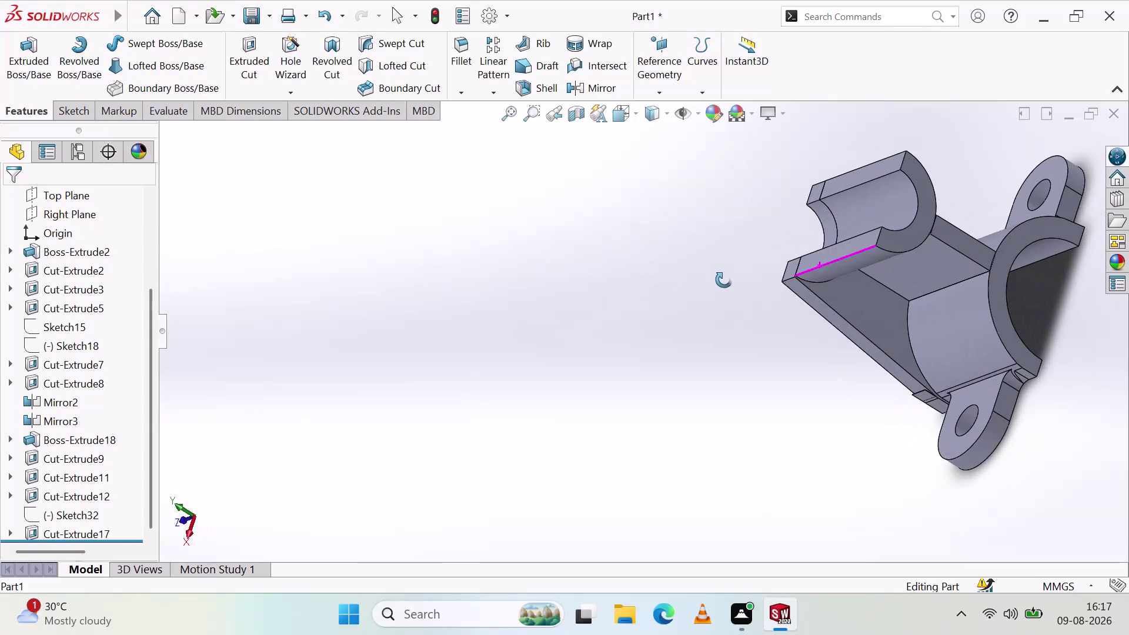
Switch to the Right view, then orbit the part to inspect its sides and saddle.
middle_click(725, 278)
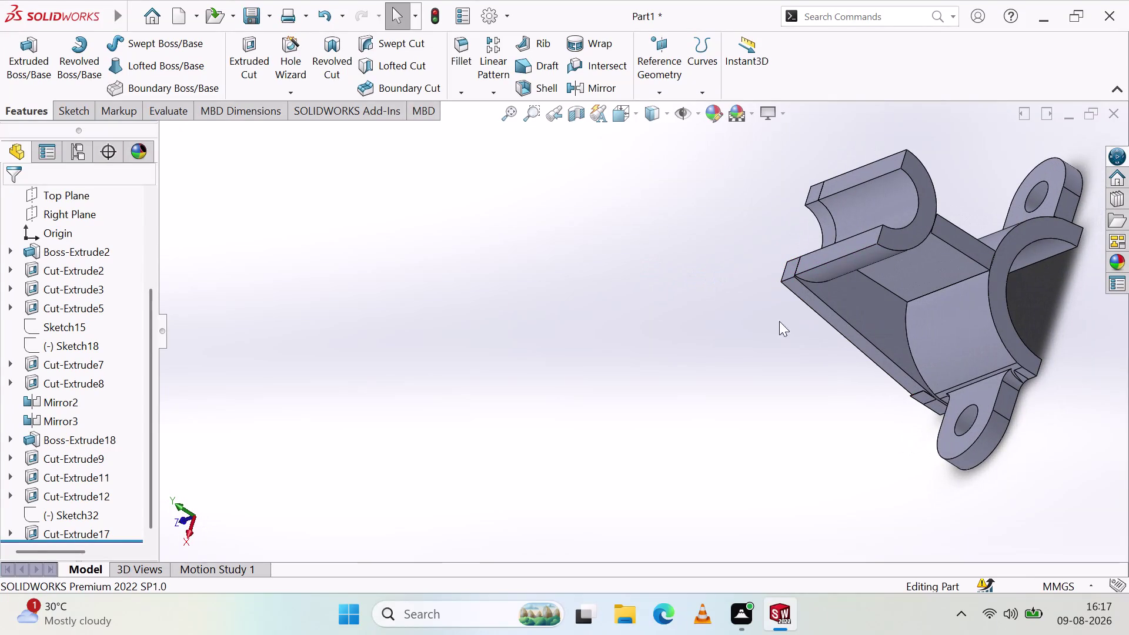
click(181, 521)
click(216, 516)
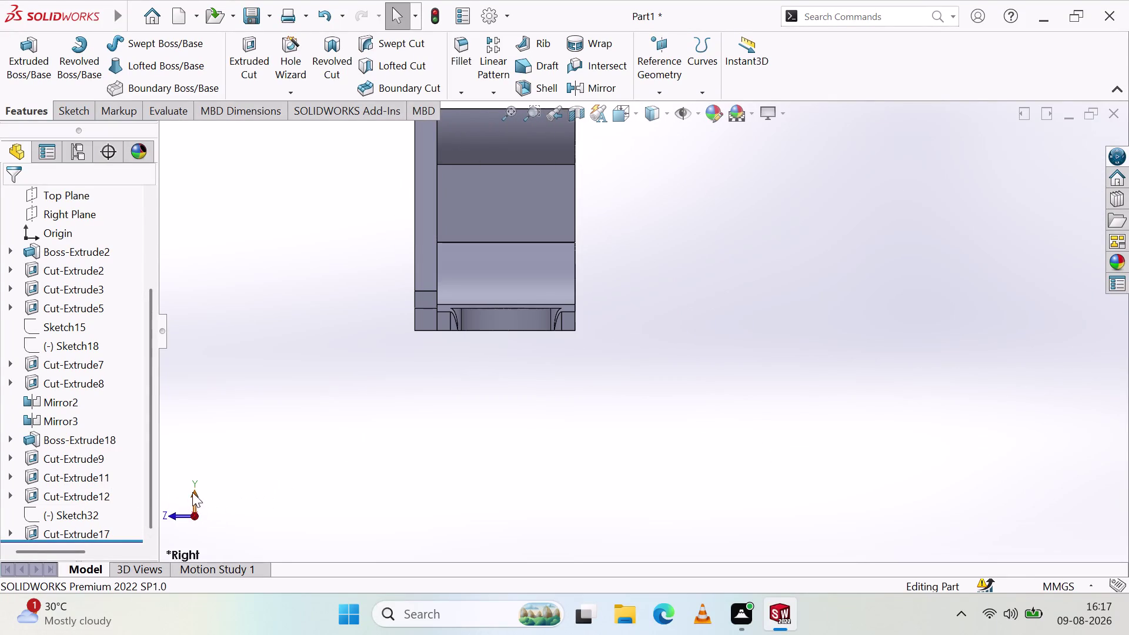
scroll(down, 3)
scroll(up, 3)
scroll(down, 3)
scroll(up, 3)
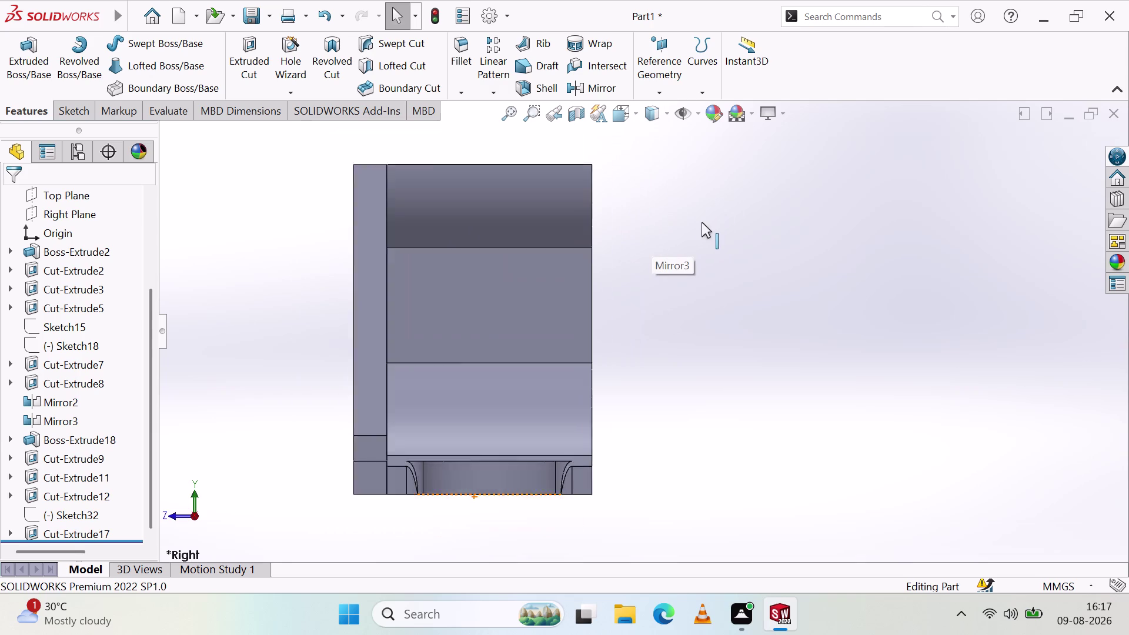
scroll(up, 3)
middle_drag(808, 257, 658, 314)
middle_drag(680, 175, 786, 291)
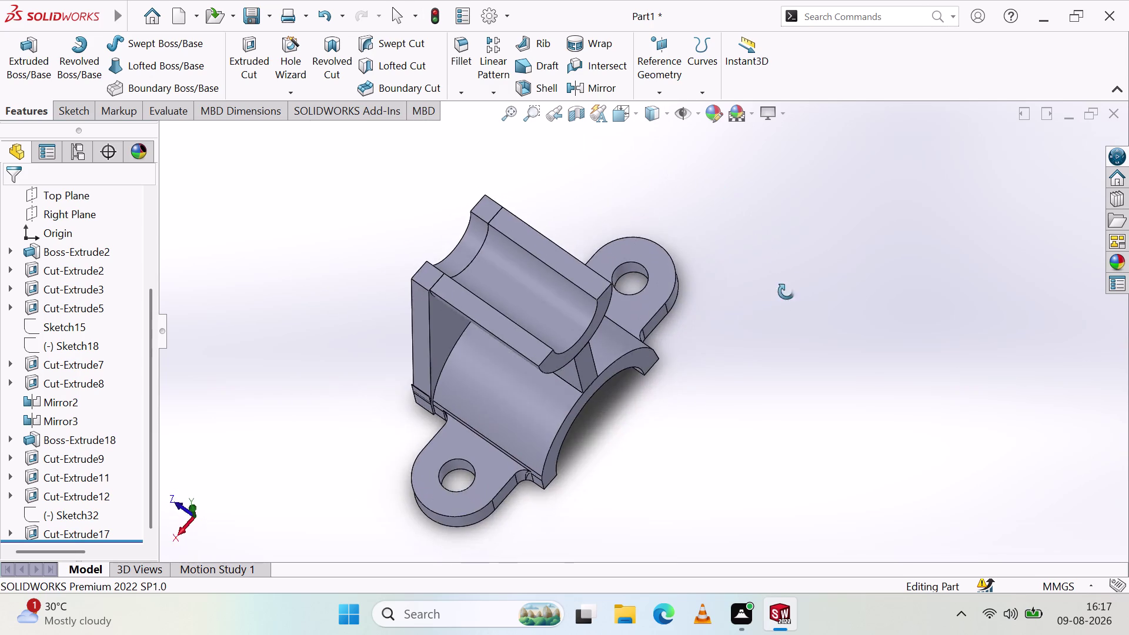
middle_drag(786, 291, 787, 292)
middle_click(786, 292)
middle_drag(460, 485, 413, 297)
middle_drag(682, 223, 574, 551)
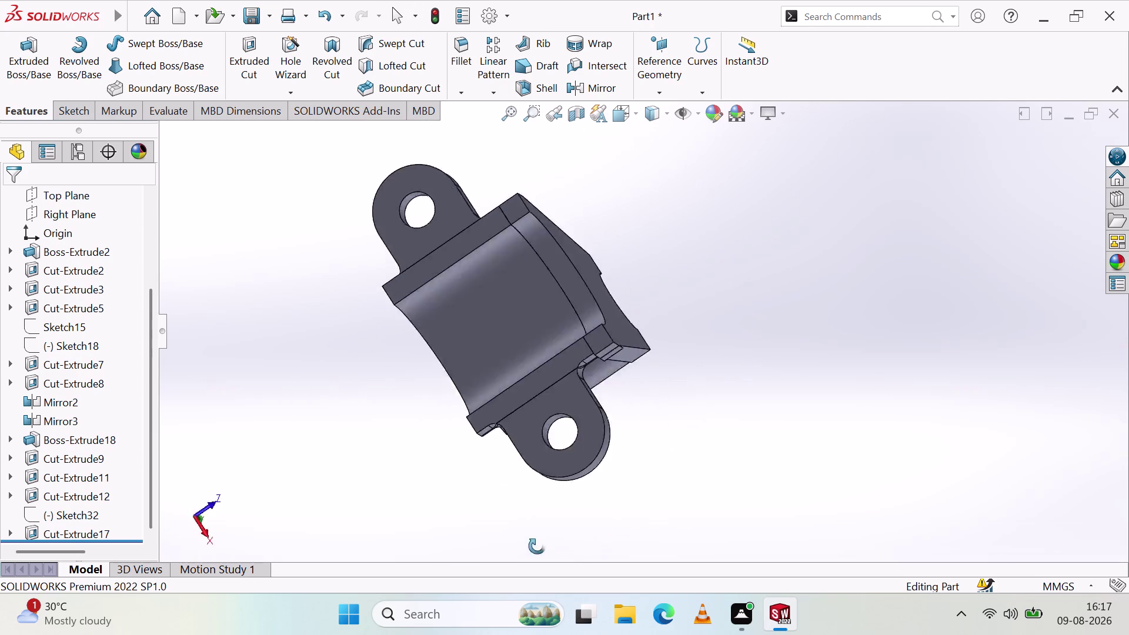
middle_drag(575, 552, 342, 190)
middle_click(342, 189)
middle_drag(614, 368, 676, 286)
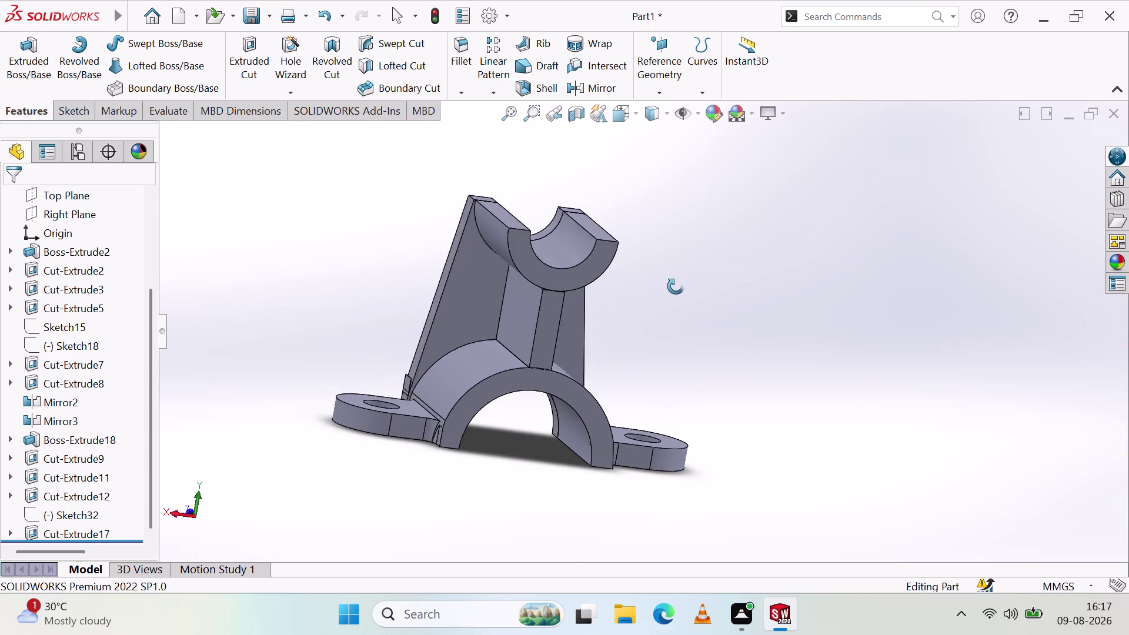
middle_drag(676, 286, 642, 257)
middle_click(642, 258)
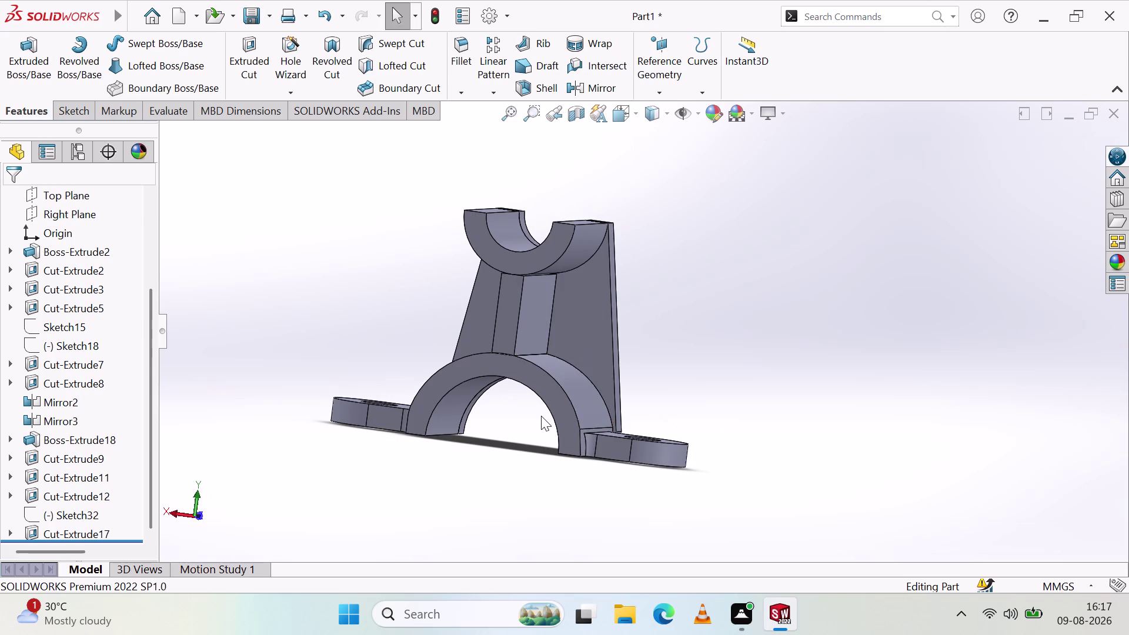
middle_drag(539, 421, 495, 397)
middle_click(495, 396)
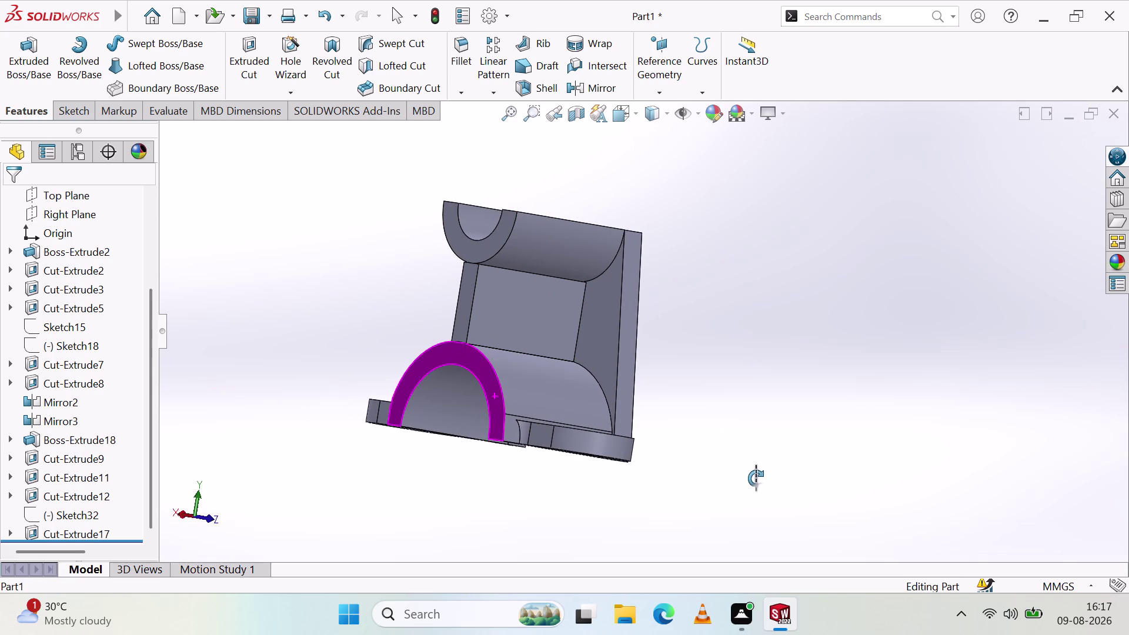
key(Escape)
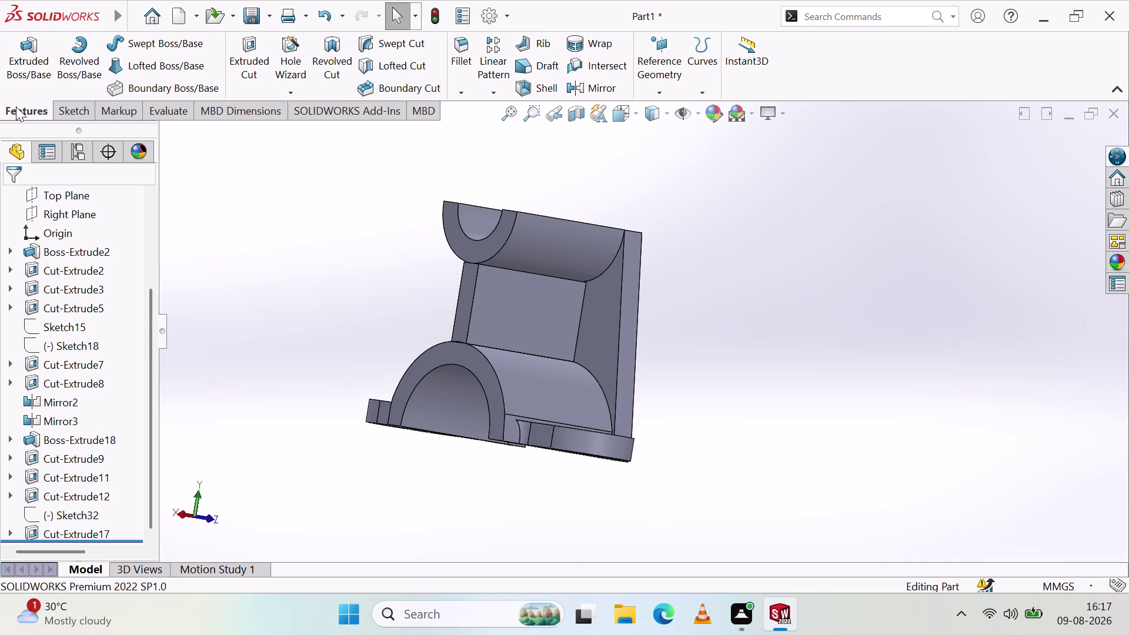
Sketch a closed triangle on the web's flat face and start a revolved cut.
click(84, 114)
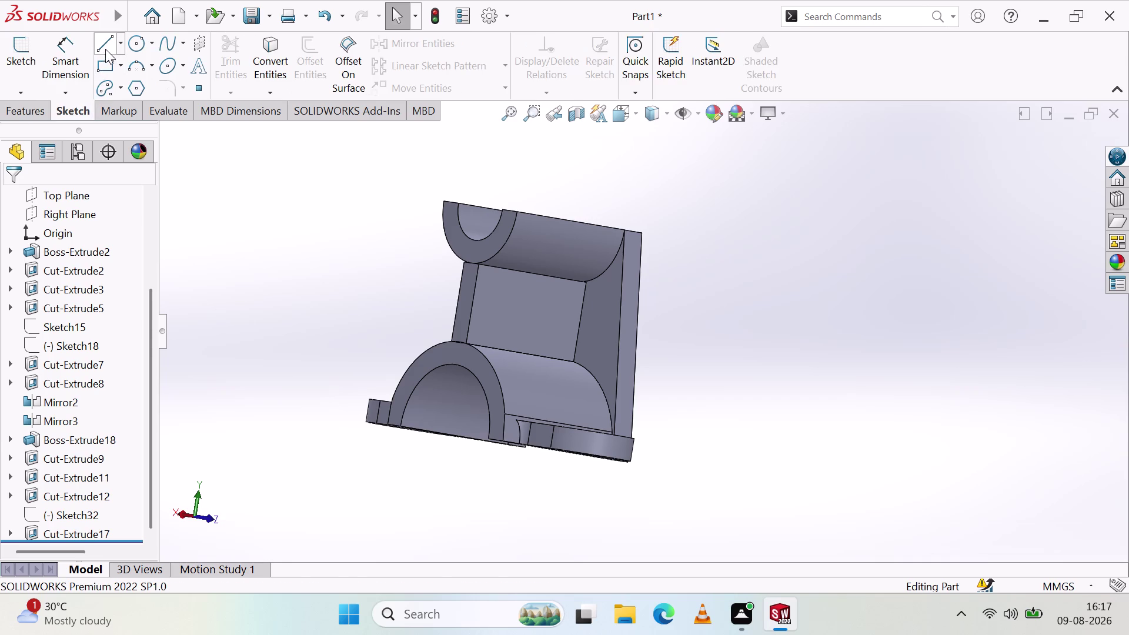
click(106, 49)
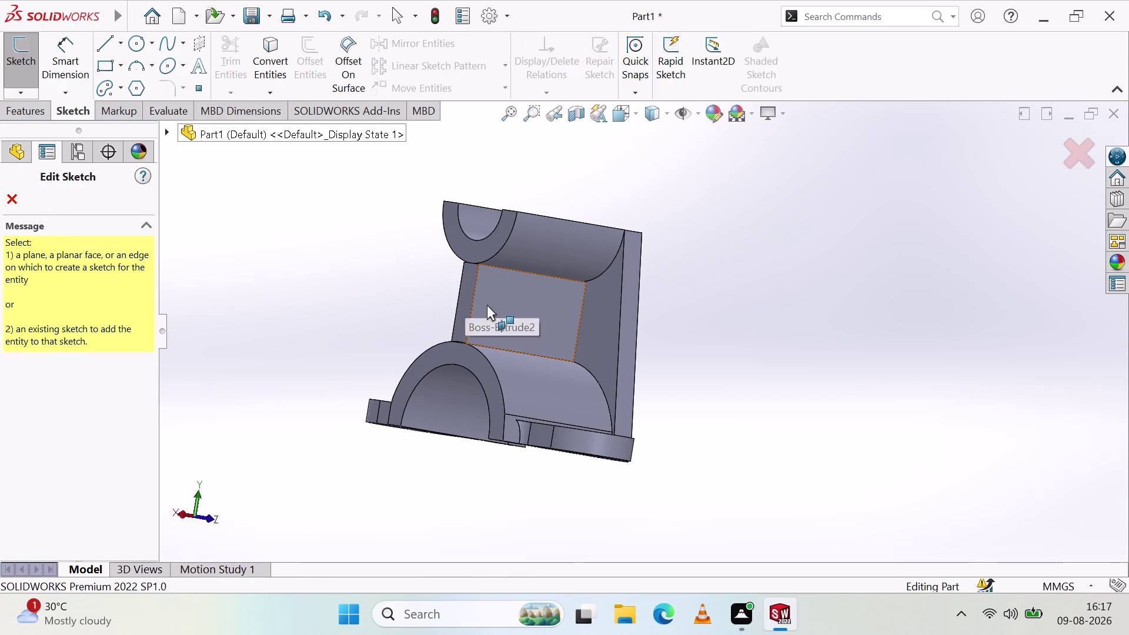
click(491, 304)
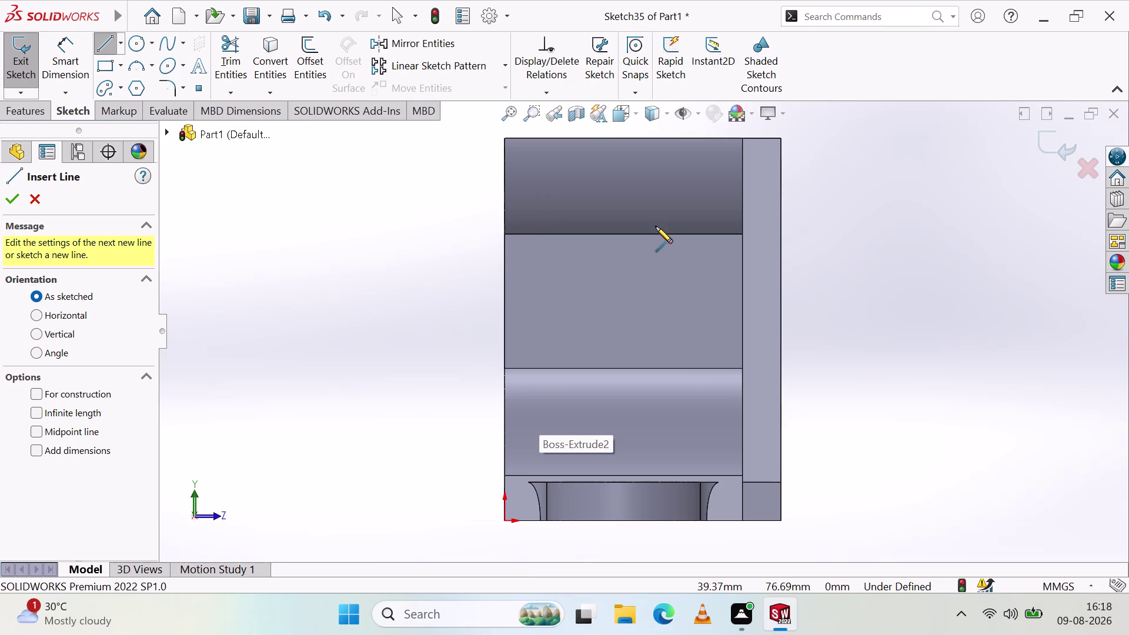
click(601, 234)
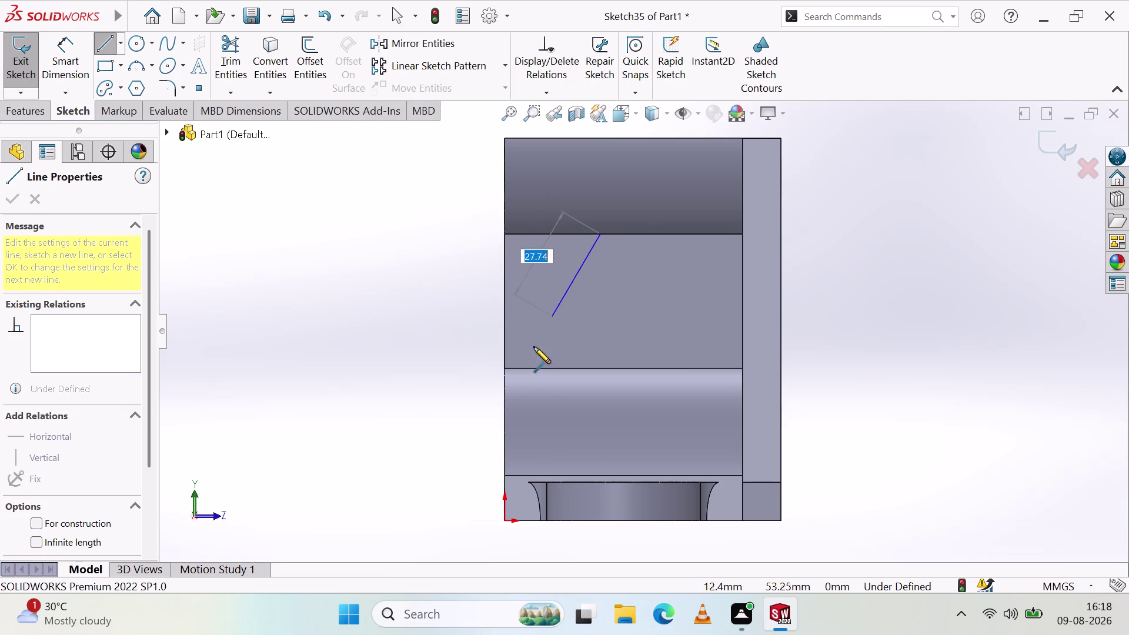
click(504, 368)
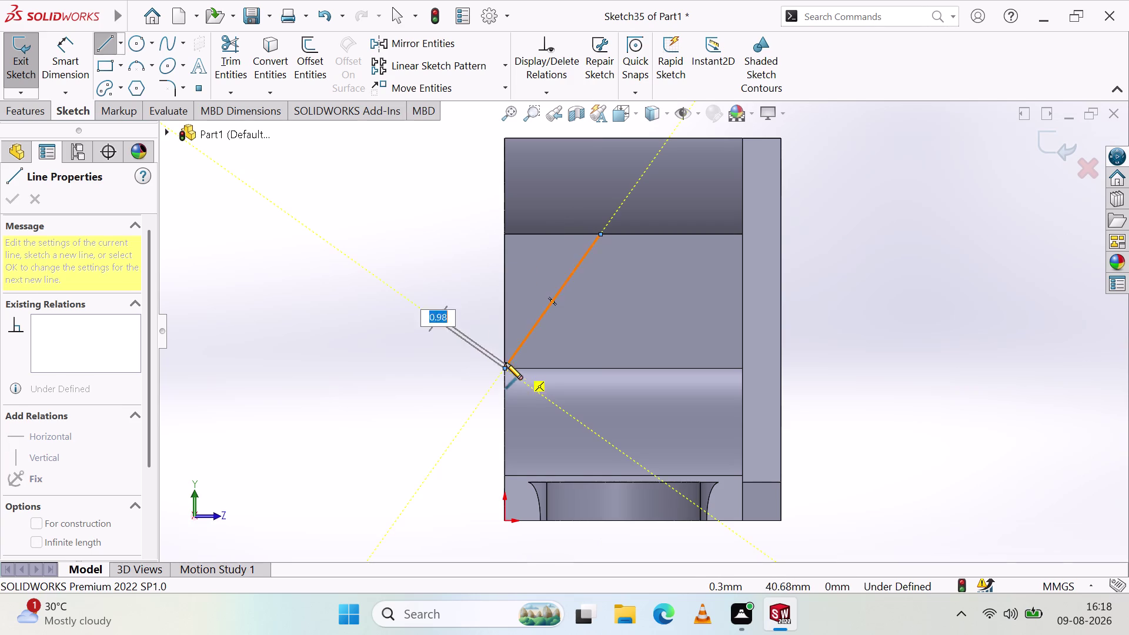
click(505, 235)
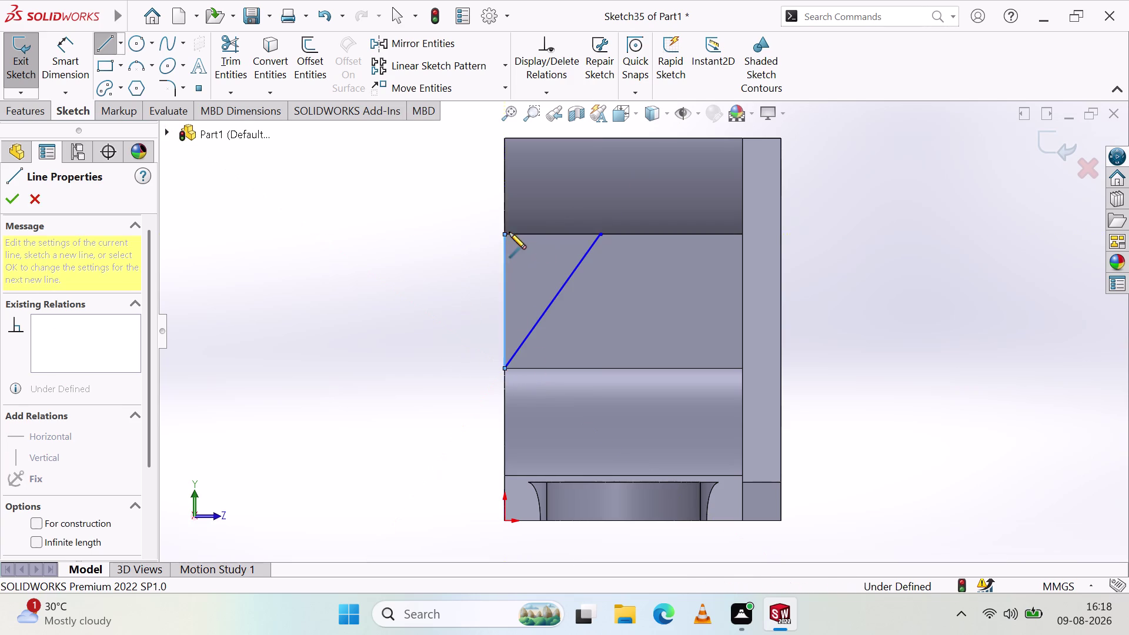
click(601, 235)
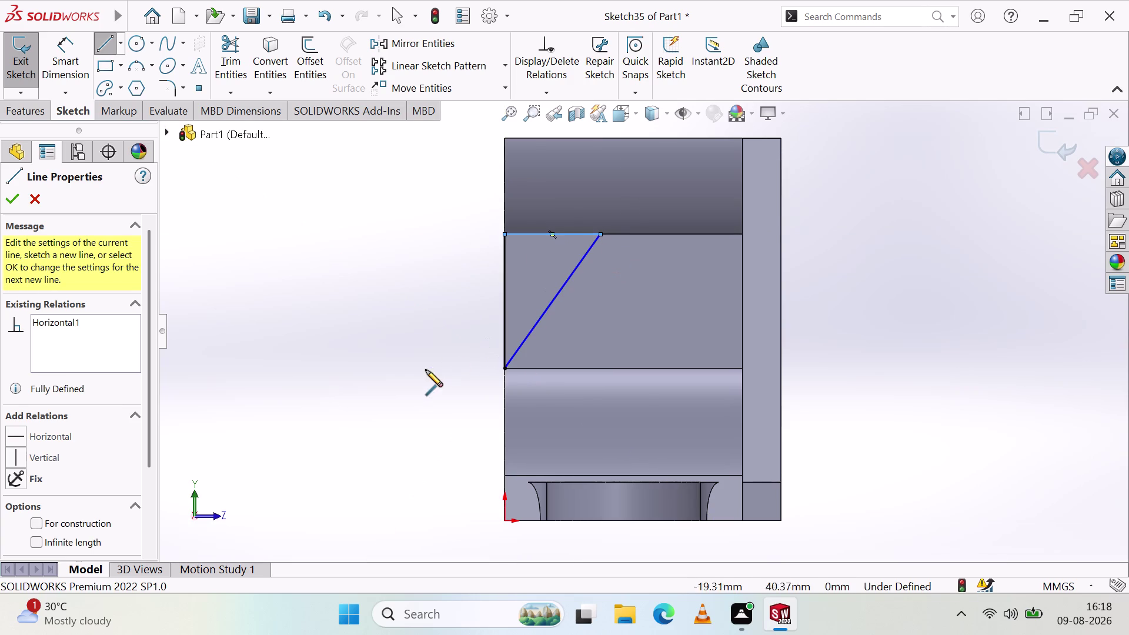
key(Escape)
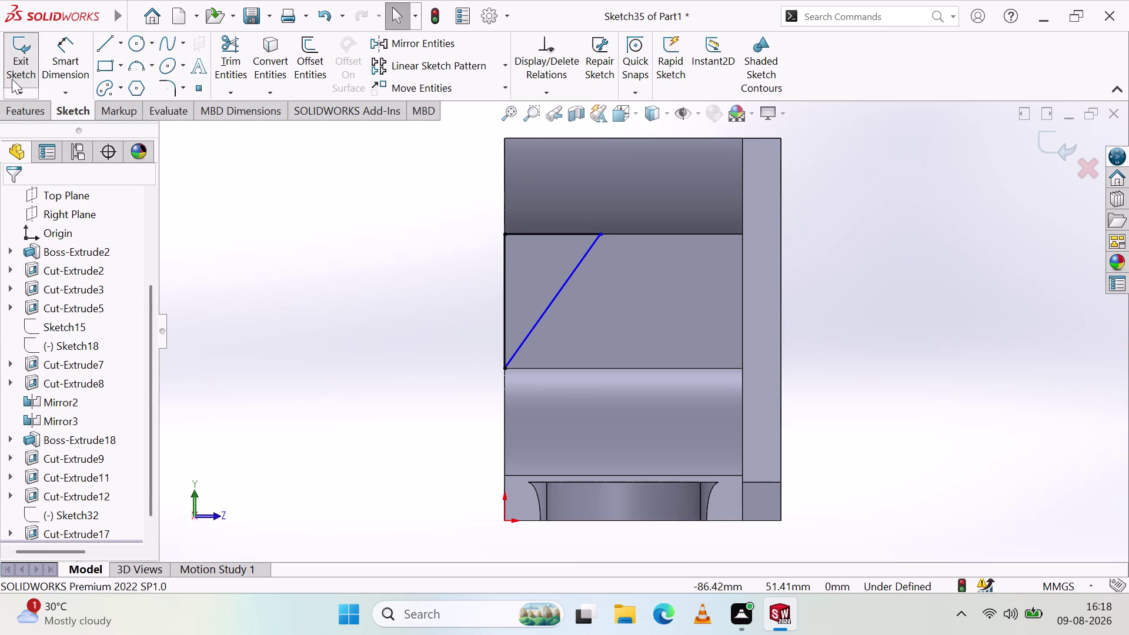
click(13, 68)
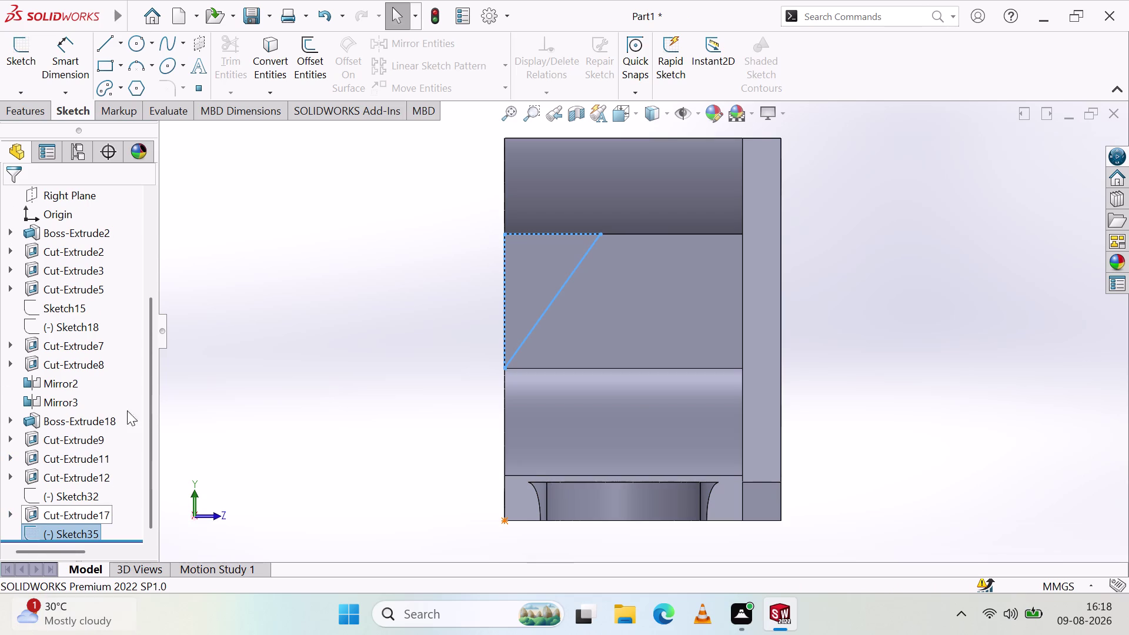
click(18, 101)
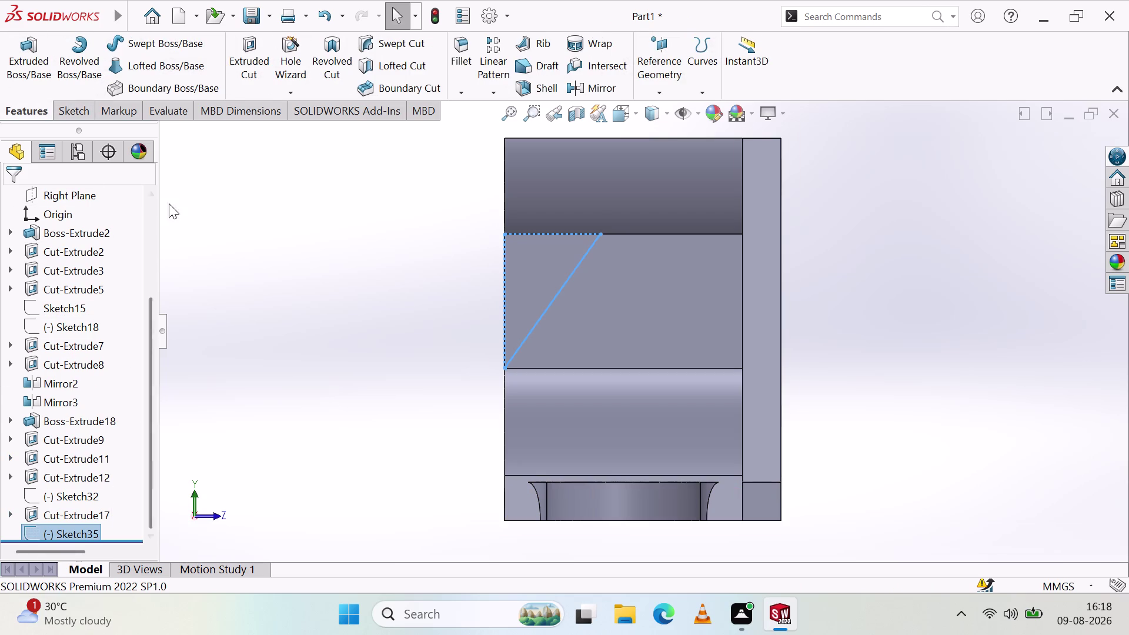
click(333, 57)
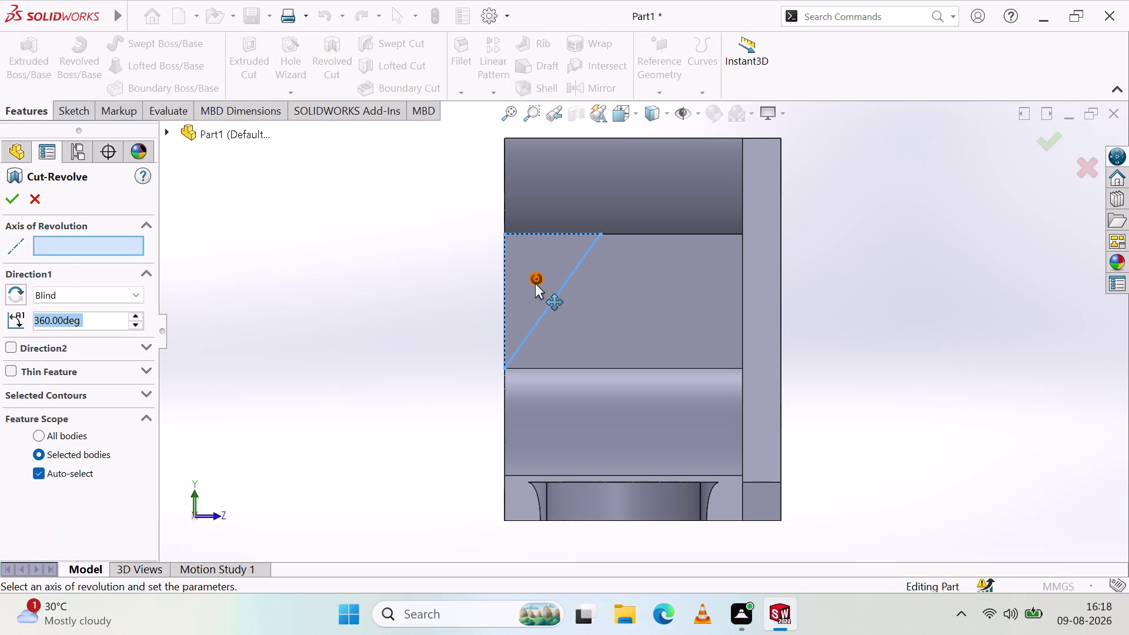
click(552, 266)
middle_drag(418, 308, 496, 319)
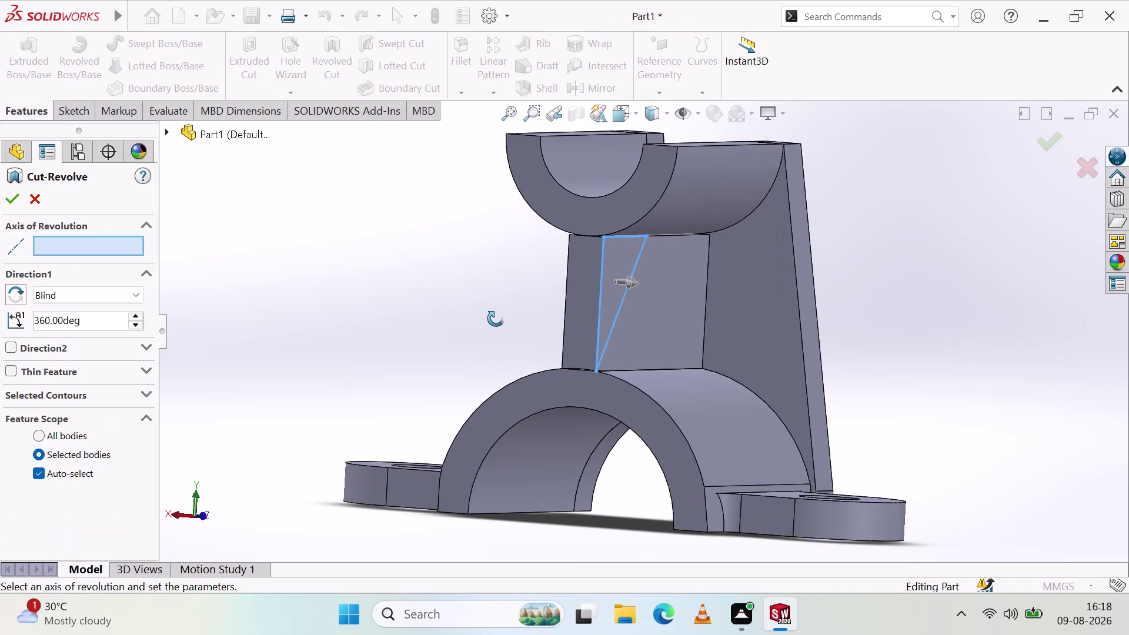
middle_drag(495, 319, 502, 322)
click(647, 284)
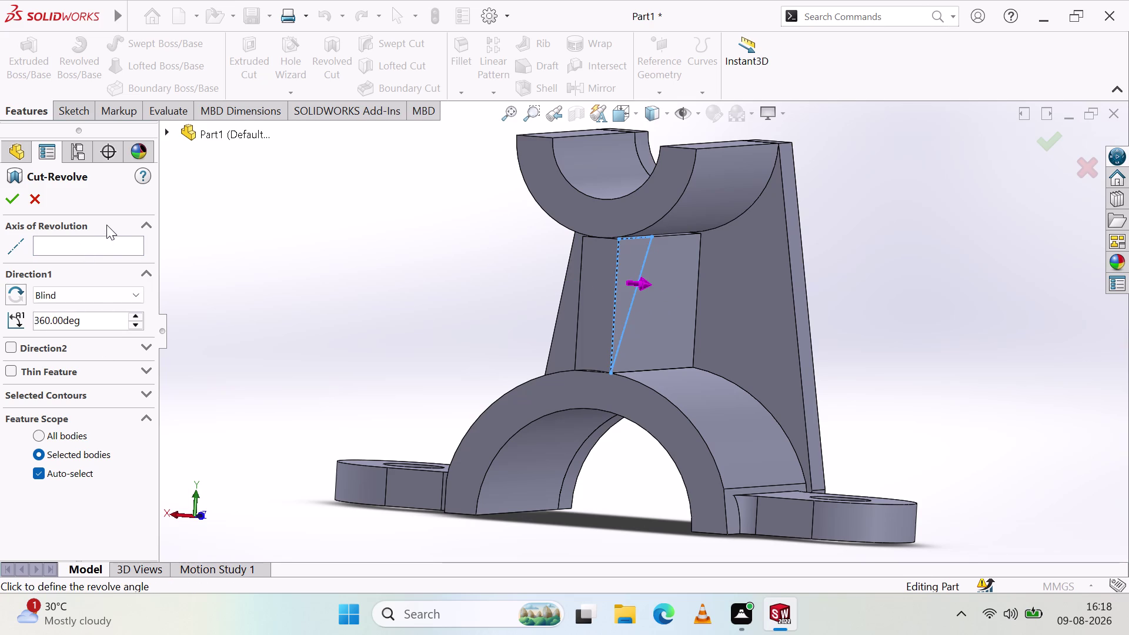
click(324, 314)
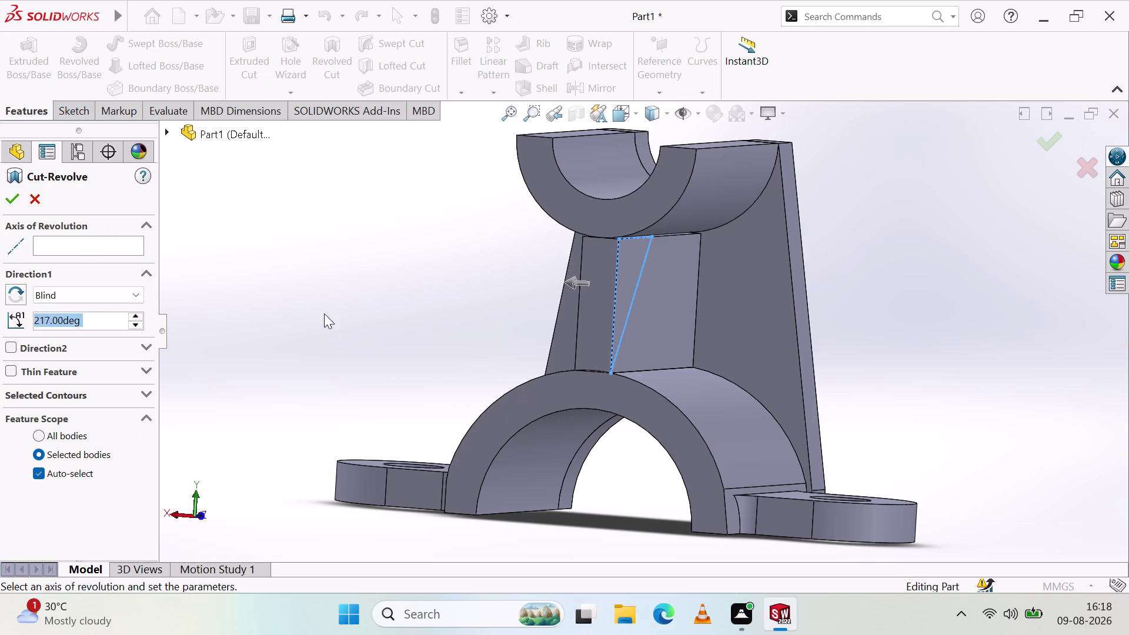
middle_drag(389, 304, 534, 348)
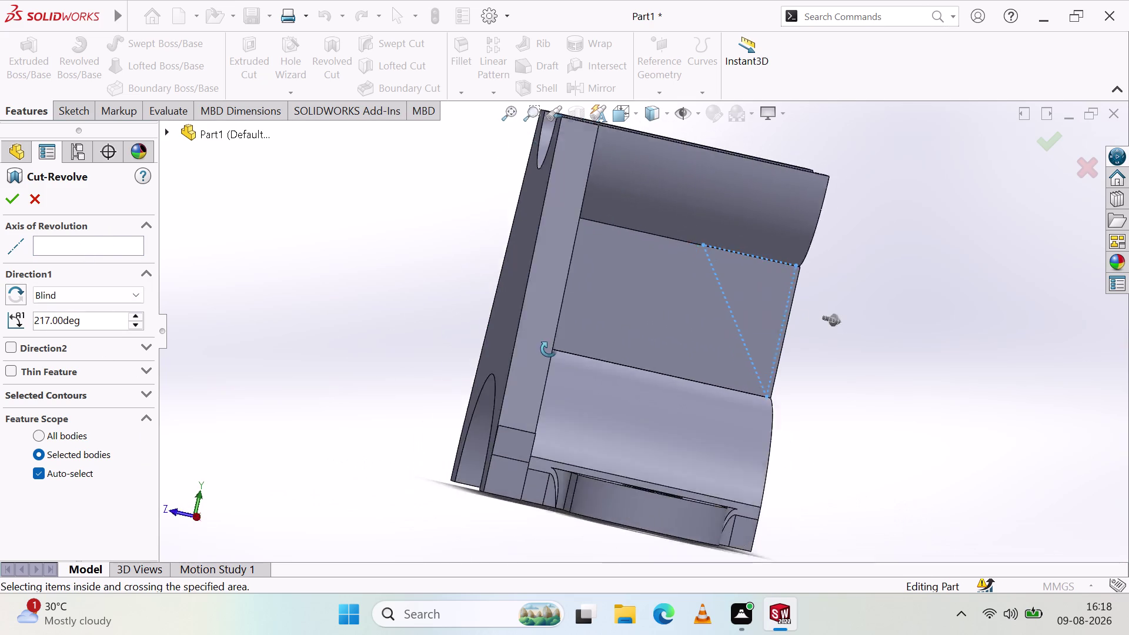
middle_drag(534, 348, 361, 287)
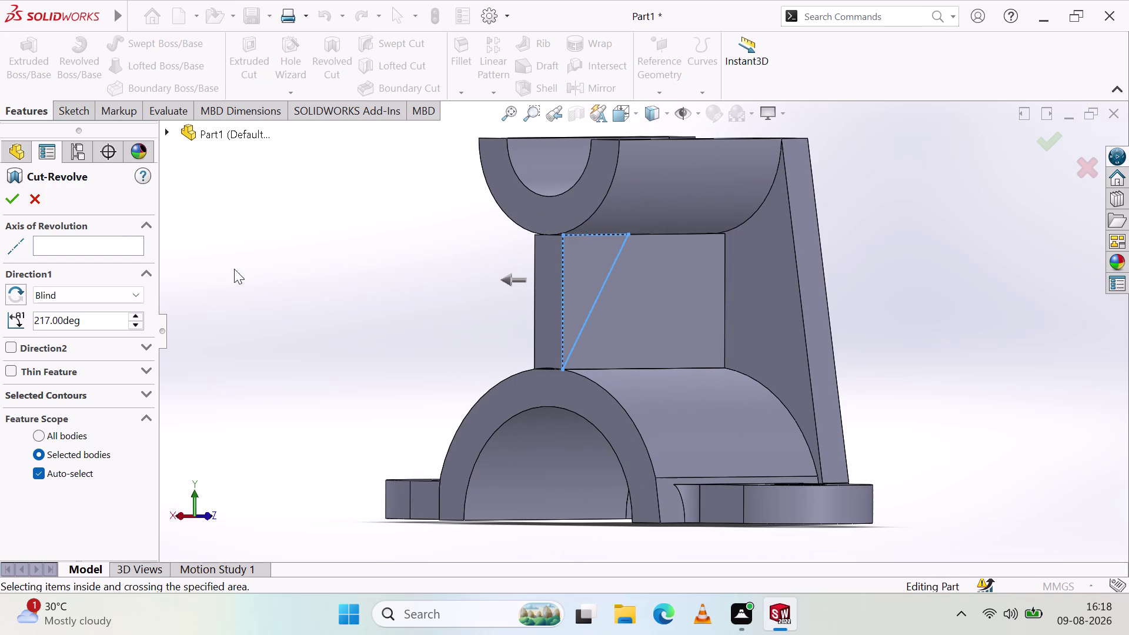
click(26, 195)
click(248, 65)
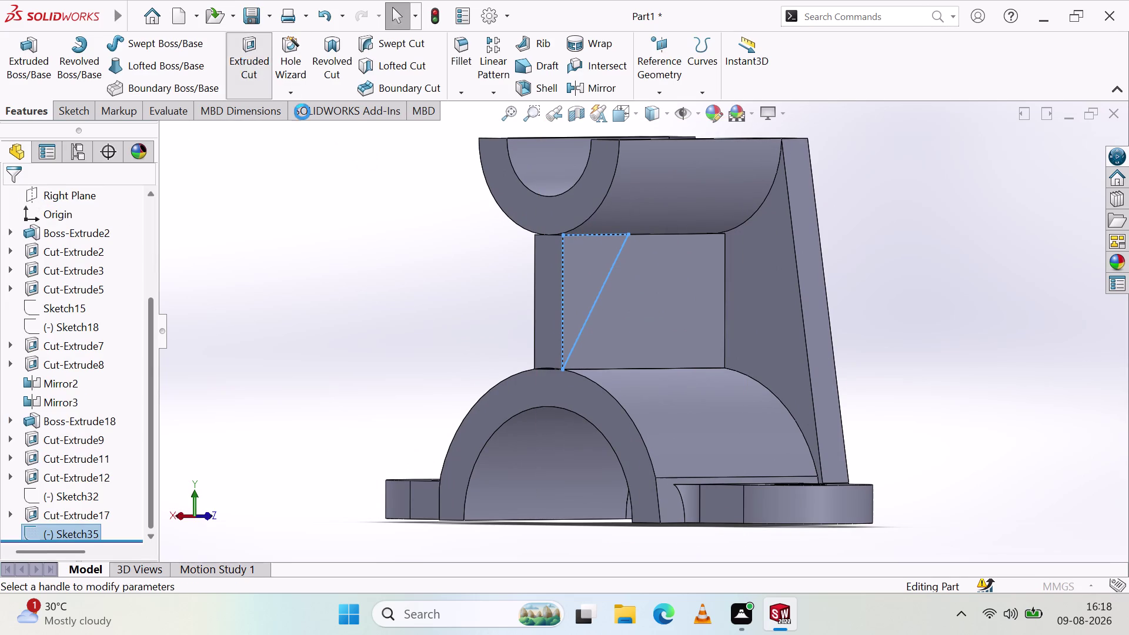
middle_drag(444, 348, 521, 360)
middle_click(520, 360)
middle_click(520, 360)
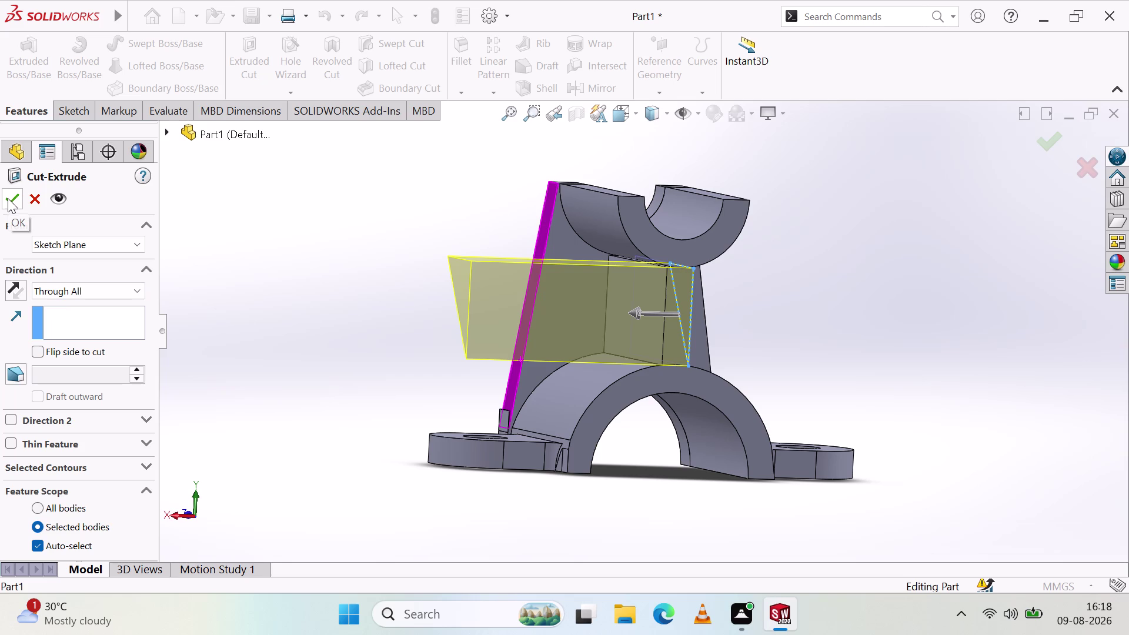
click(8, 198)
click(177, 283)
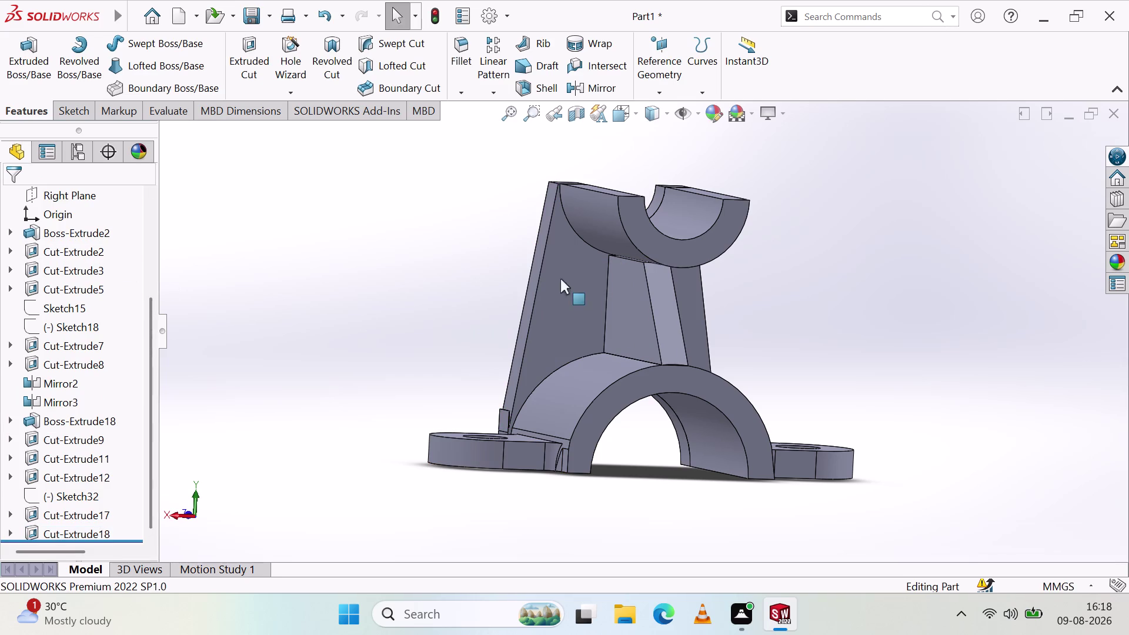
middle_drag(789, 309, 685, 302)
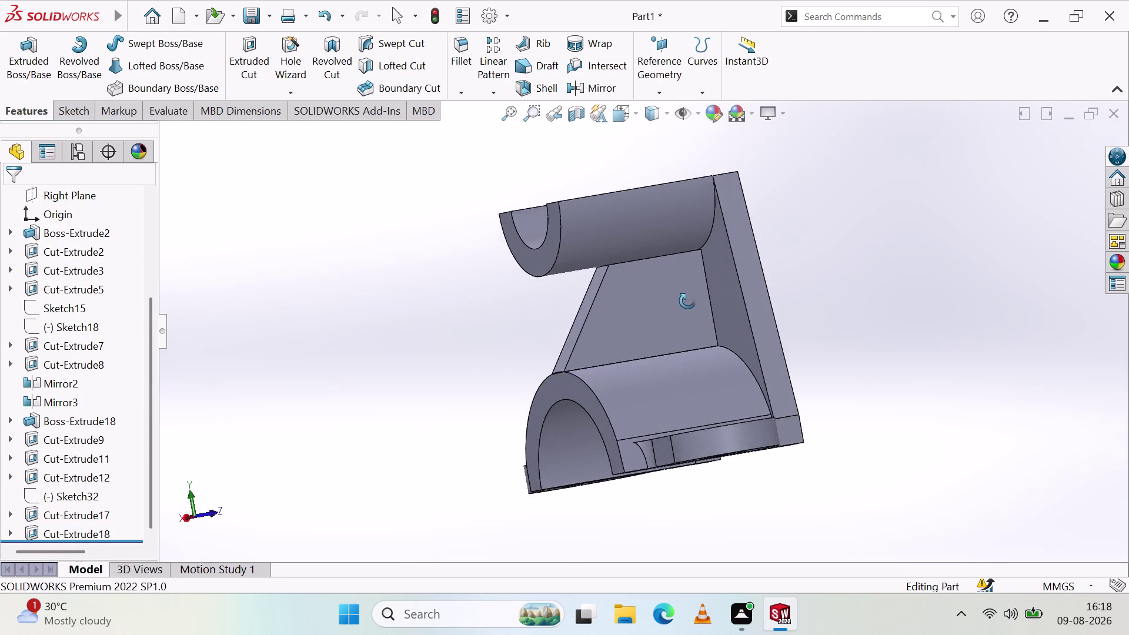
middle_drag(685, 303, 652, 321)
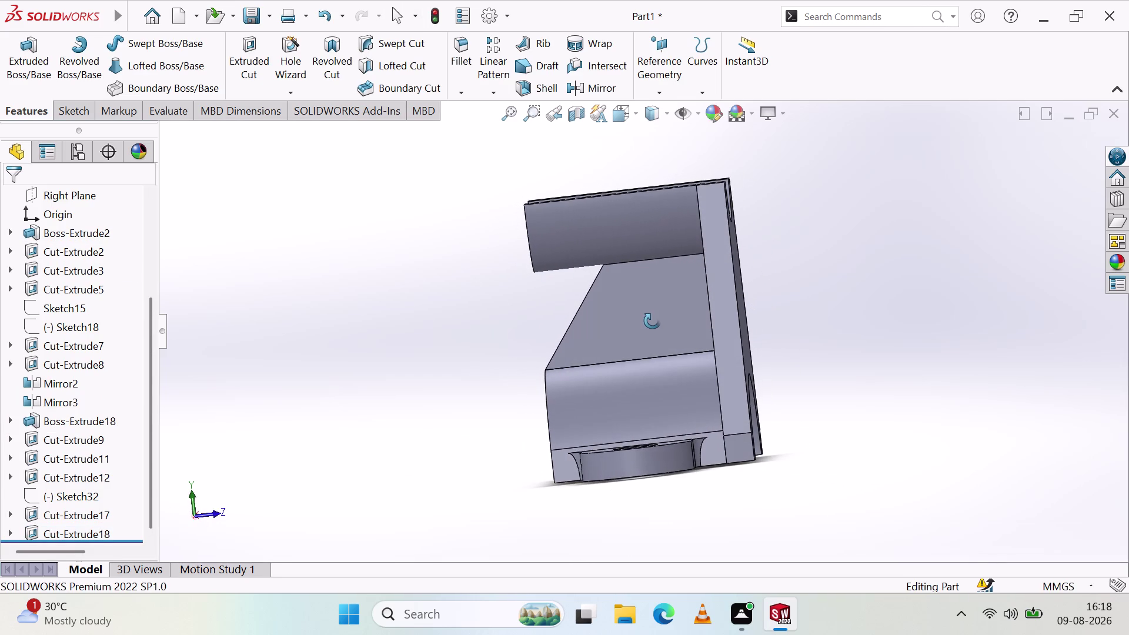
middle_drag(652, 321, 645, 317)
click(217, 514)
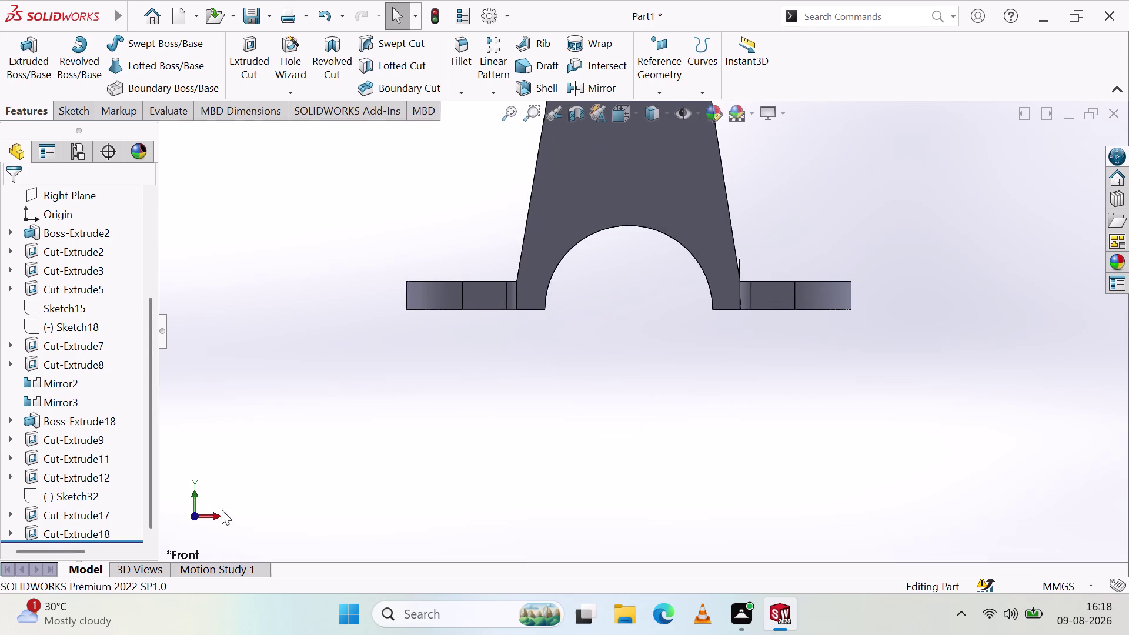
click(220, 511)
click(190, 493)
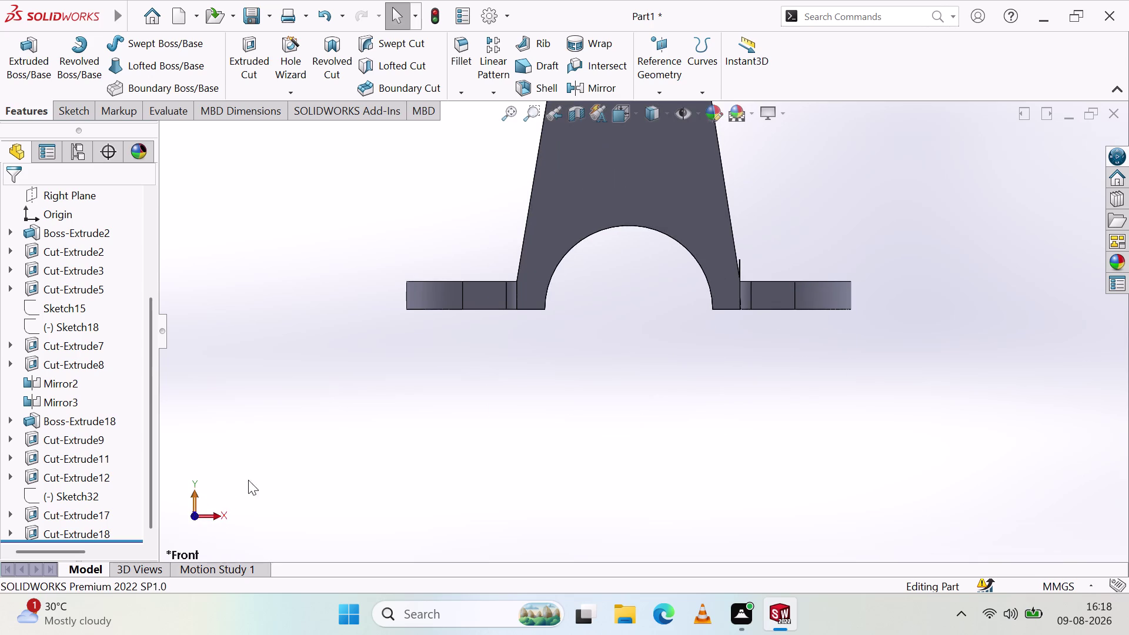
scroll(up, 3)
middle_drag(557, 236, 571, 245)
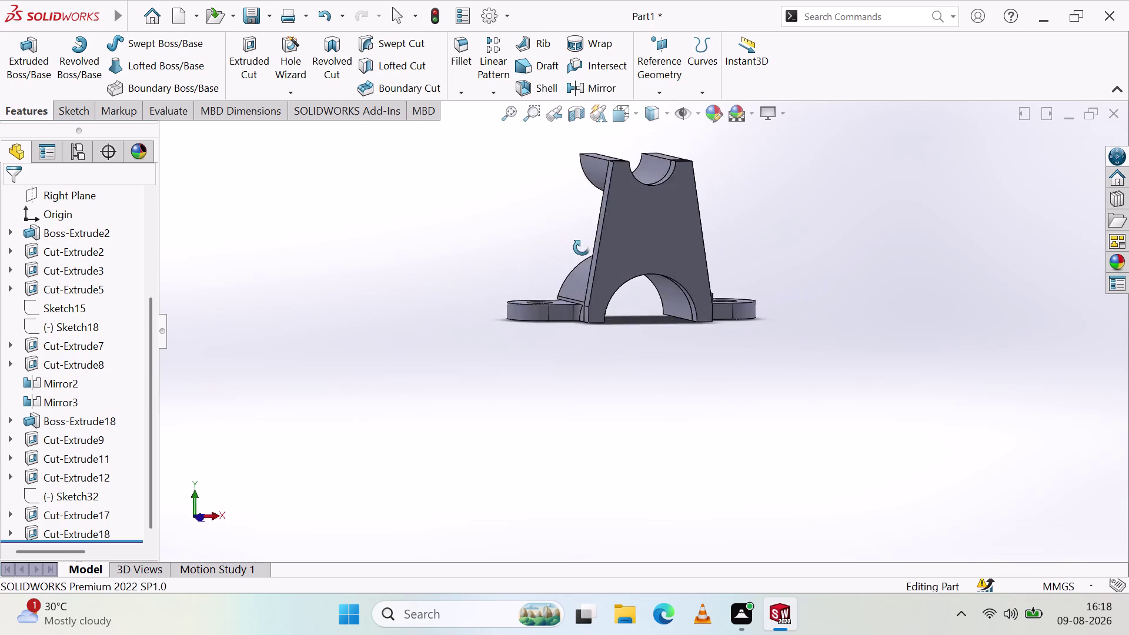
middle_drag(571, 245, 660, 258)
middle_drag(627, 200, 644, 283)
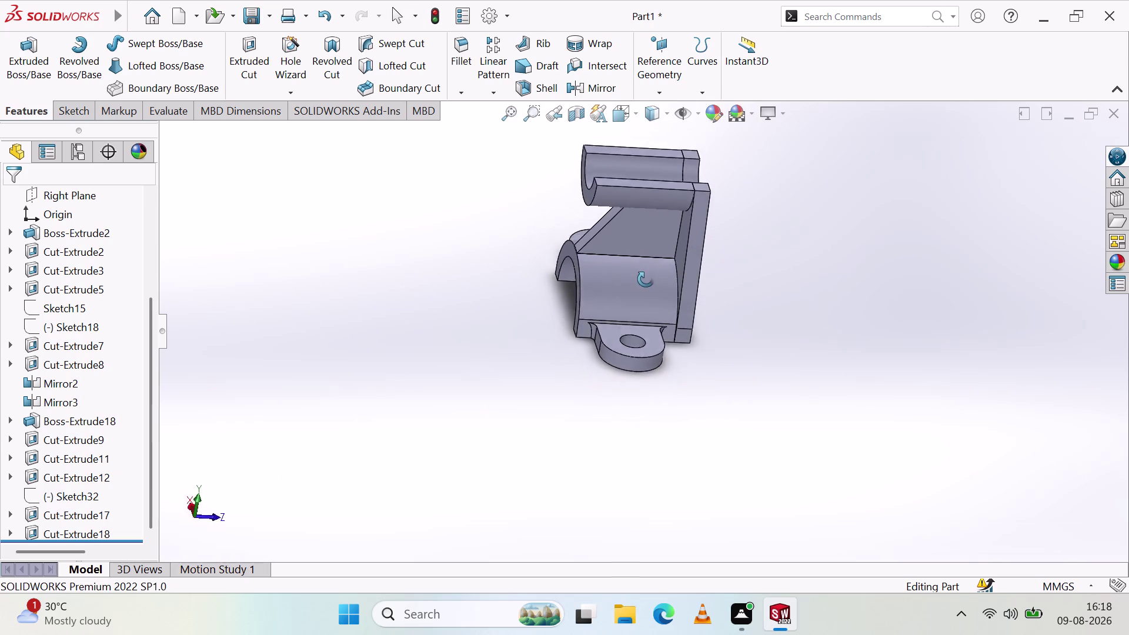
middle_drag(644, 283, 655, 246)
scroll(down, 3)
scroll(up, 3)
scroll(down, 3)
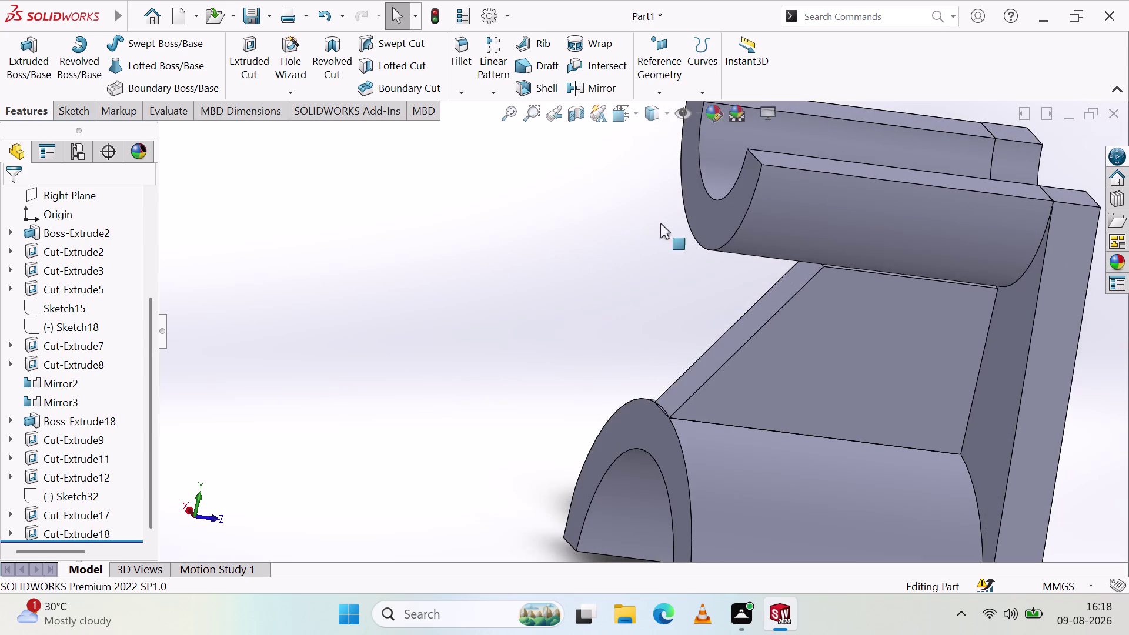
scroll(up, 3)
middle_drag(807, 207, 780, 144)
middle_click(780, 144)
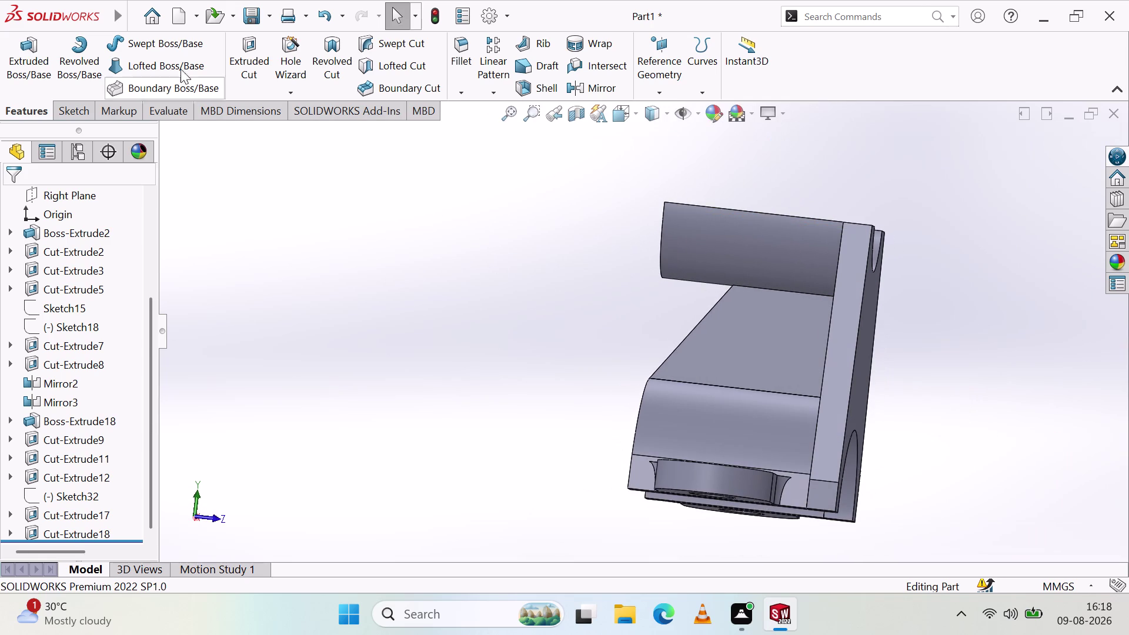
Start a new sketch on the flat side face, viewed head-on.
click(78, 114)
click(111, 46)
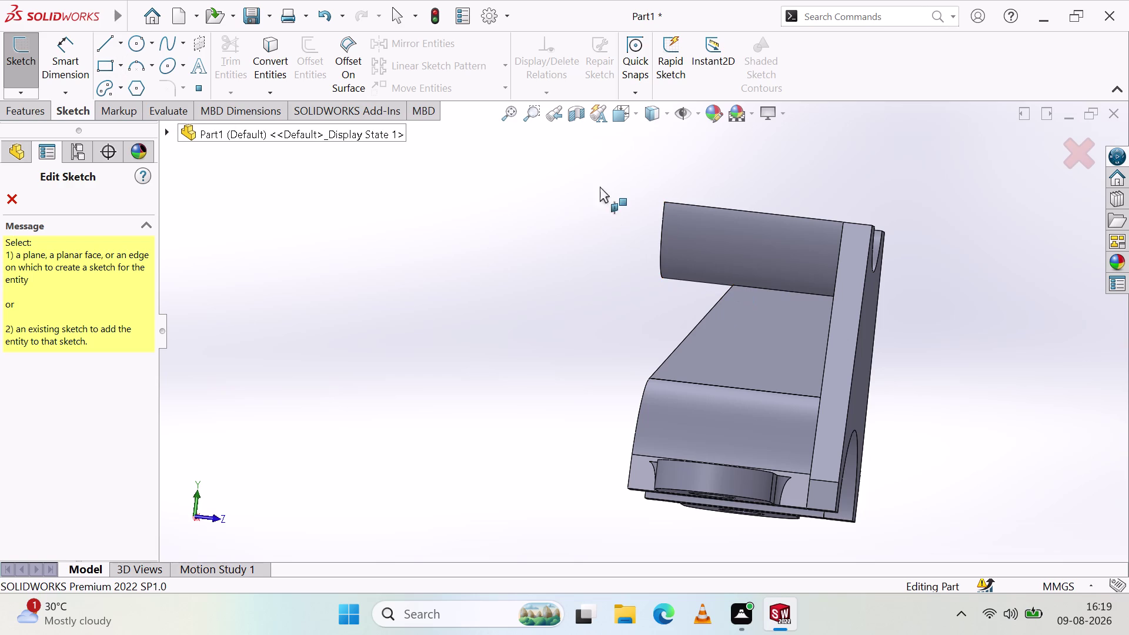
click(719, 254)
click(726, 246)
click(109, 45)
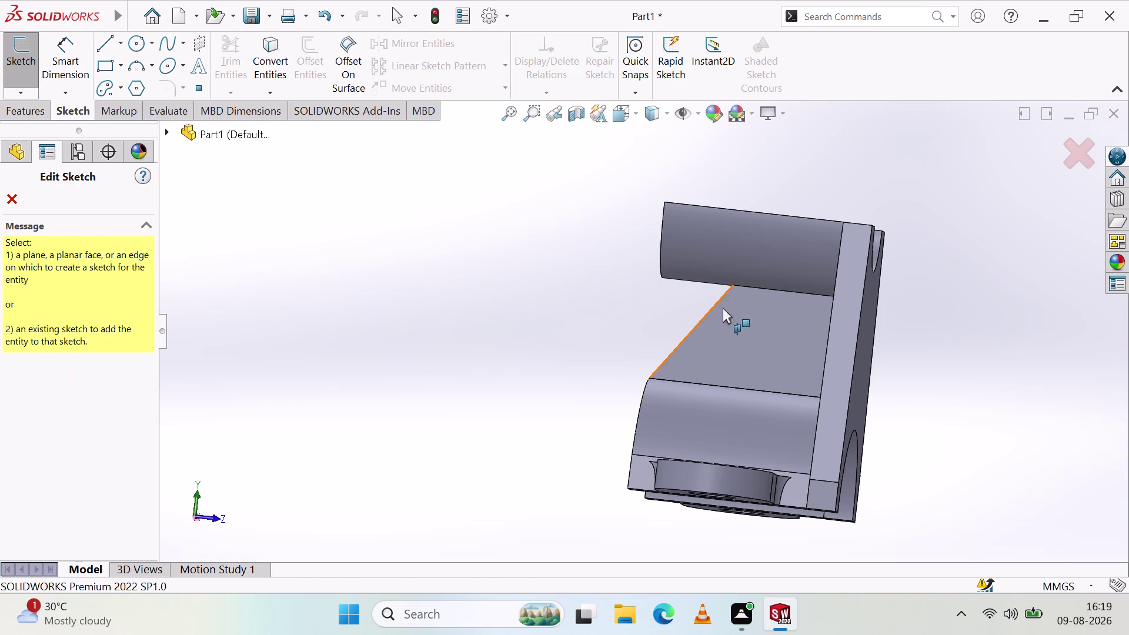
middle_drag(738, 254, 764, 244)
middle_click(765, 244)
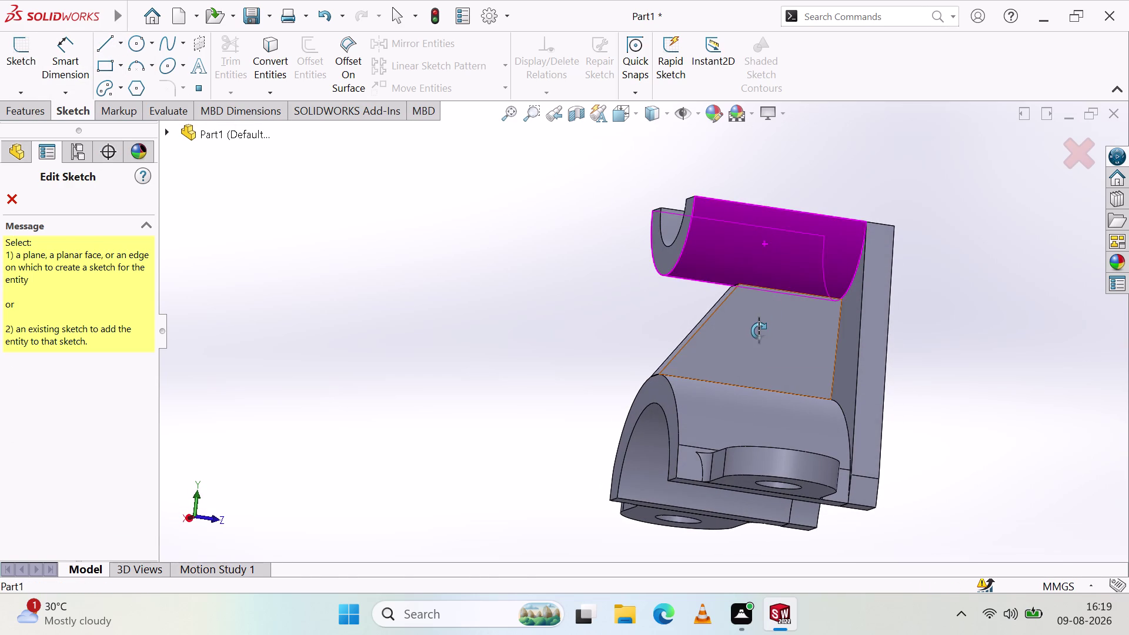
click(768, 247)
click(793, 223)
click(792, 235)
click(716, 256)
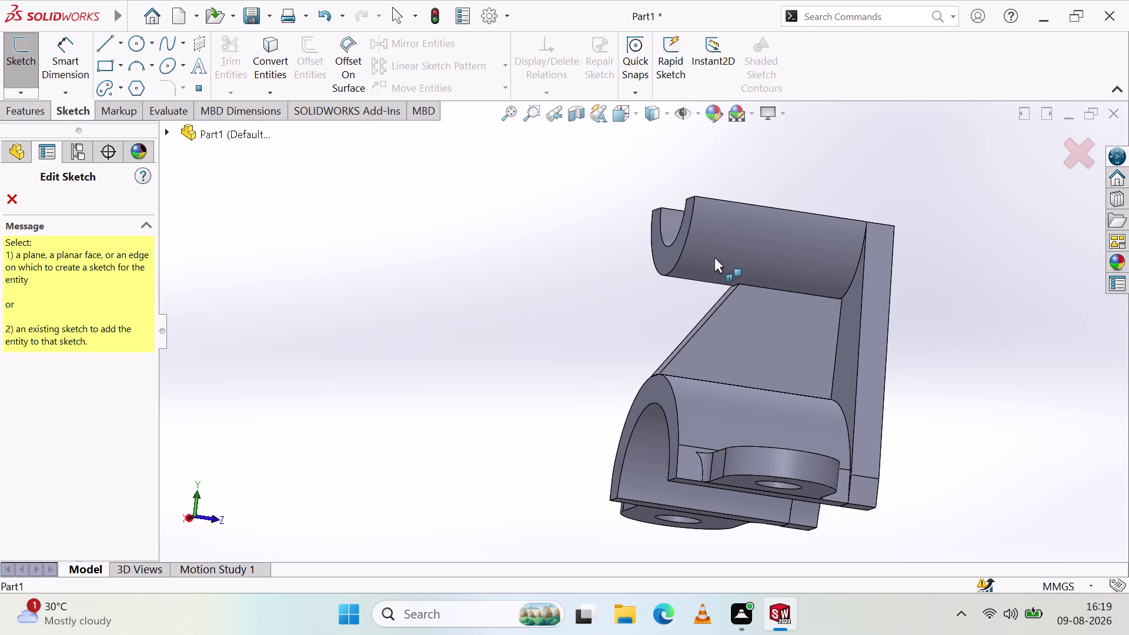
middle_drag(791, 240, 771, 253)
click(775, 254)
click(796, 245)
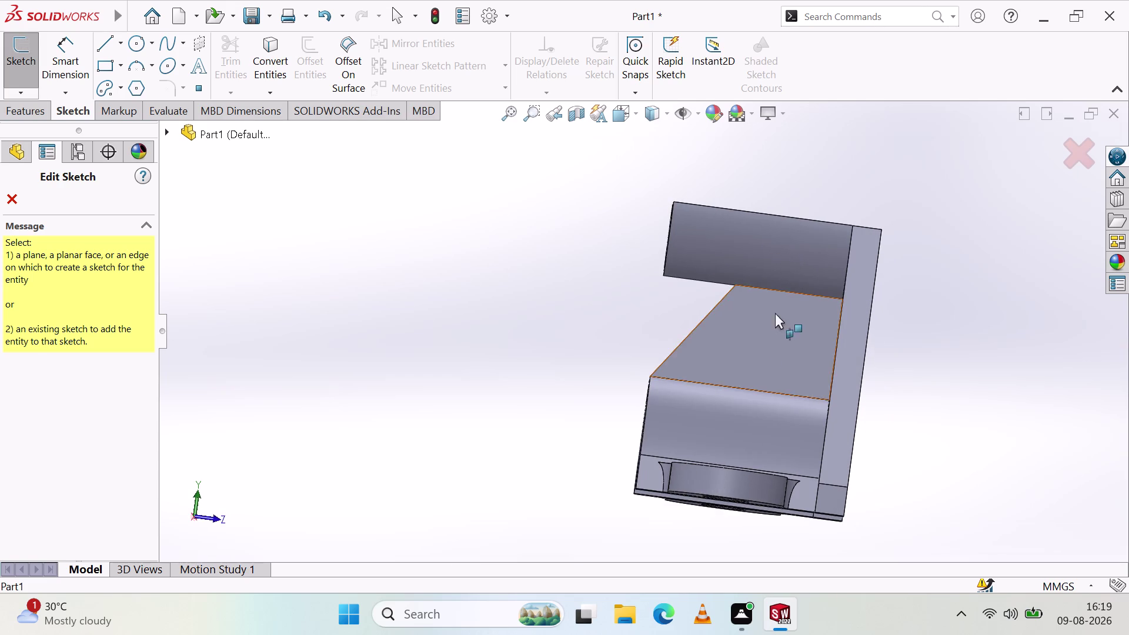
click(760, 339)
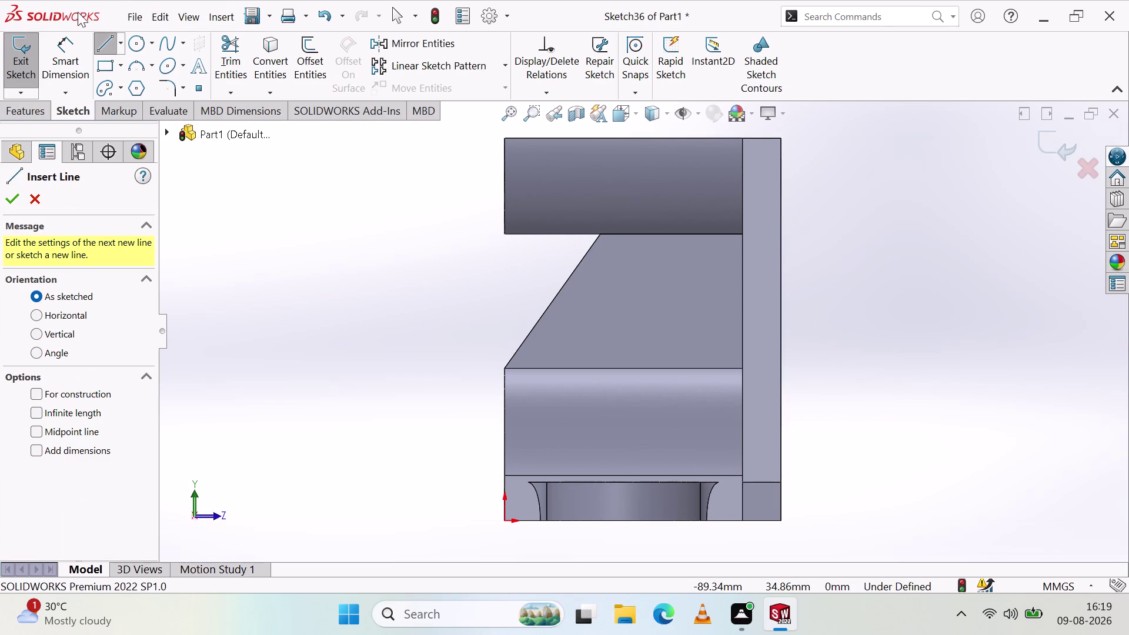
click(120, 39)
click(125, 66)
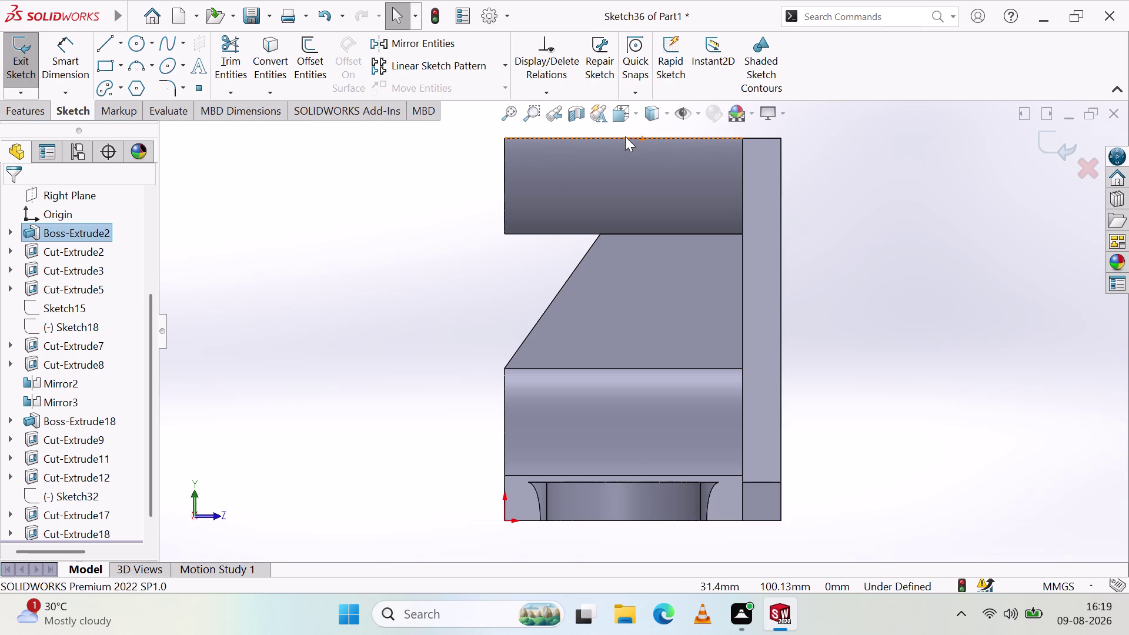
drag(601, 235, 601, 230)
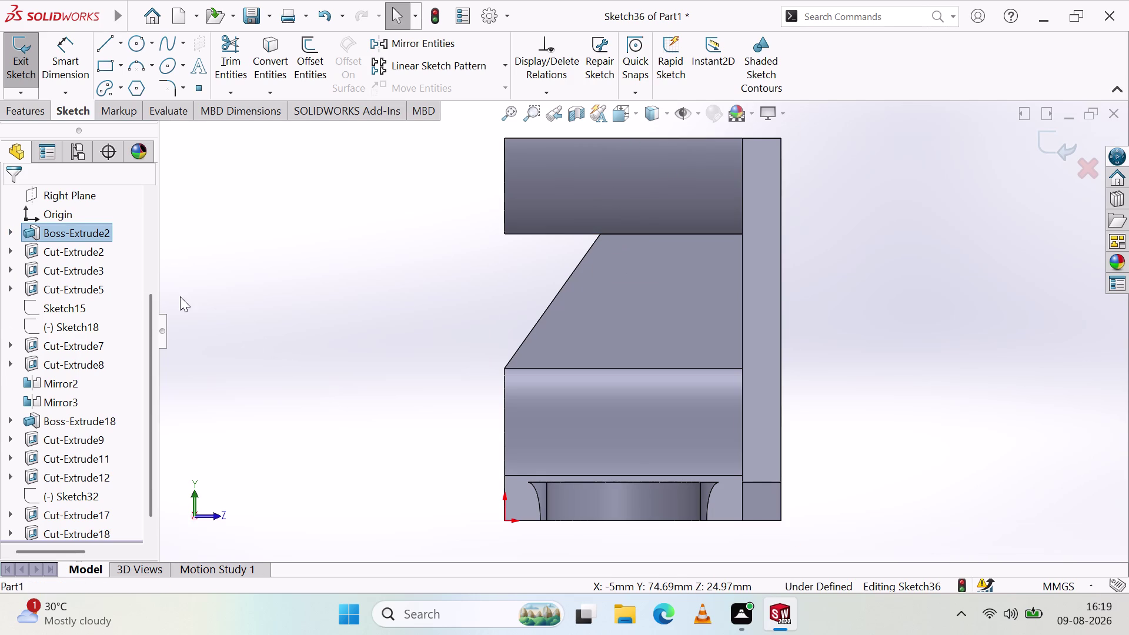
key(Escape)
key(Escape)
key(Escape)
key(Escape)
scroll(down, 3)
scroll(up, 3)
key(Escape)
key(Escape)
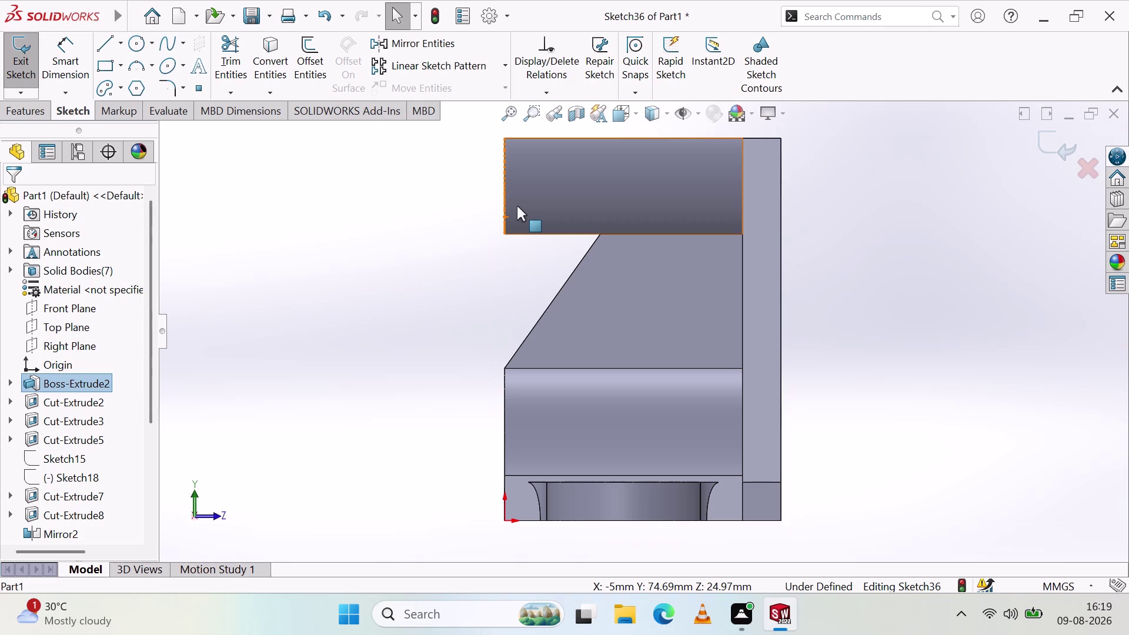
click(103, 24)
drag(111, 18, 102, 38)
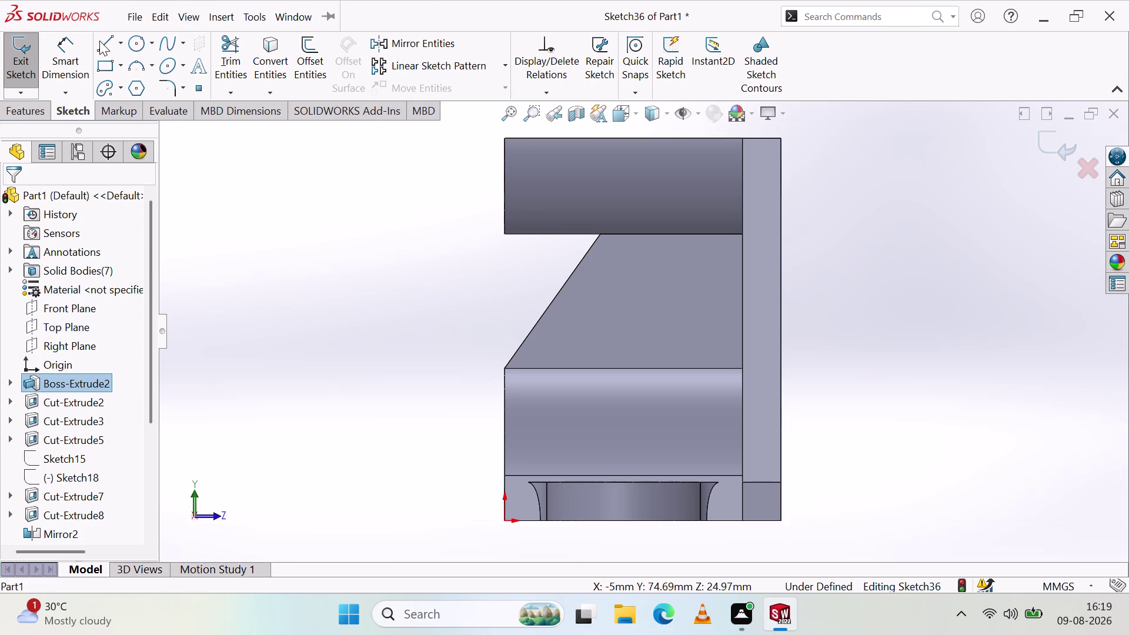
Draw a closed profile with a slanted edge to the web corner, then exit the sketch.
click(95, 44)
click(103, 51)
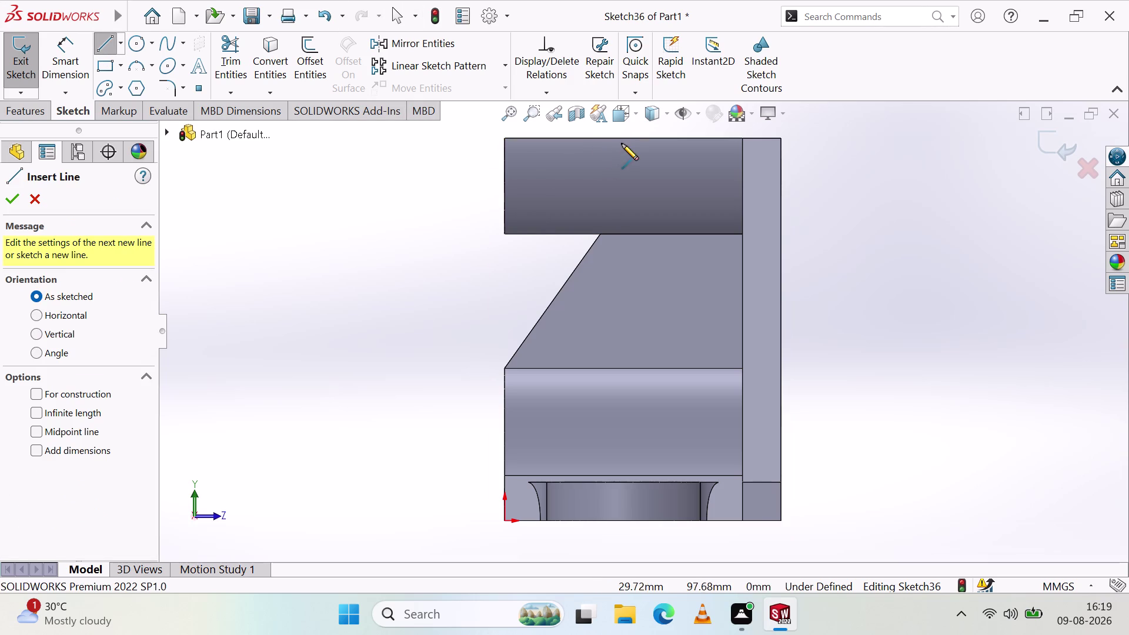
click(600, 236)
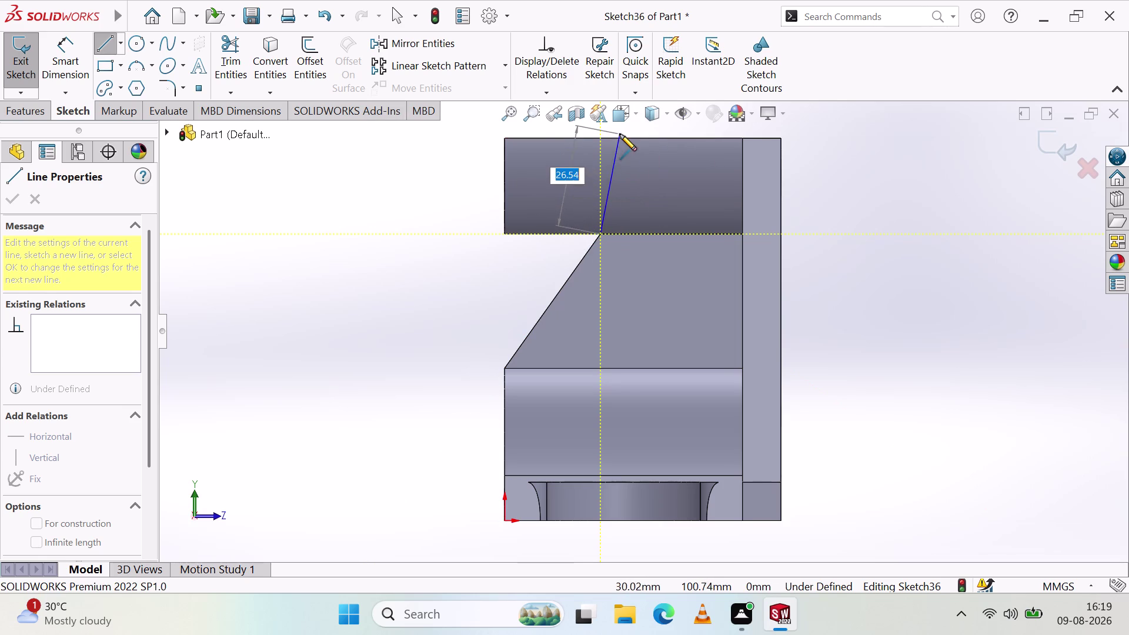
click(639, 137)
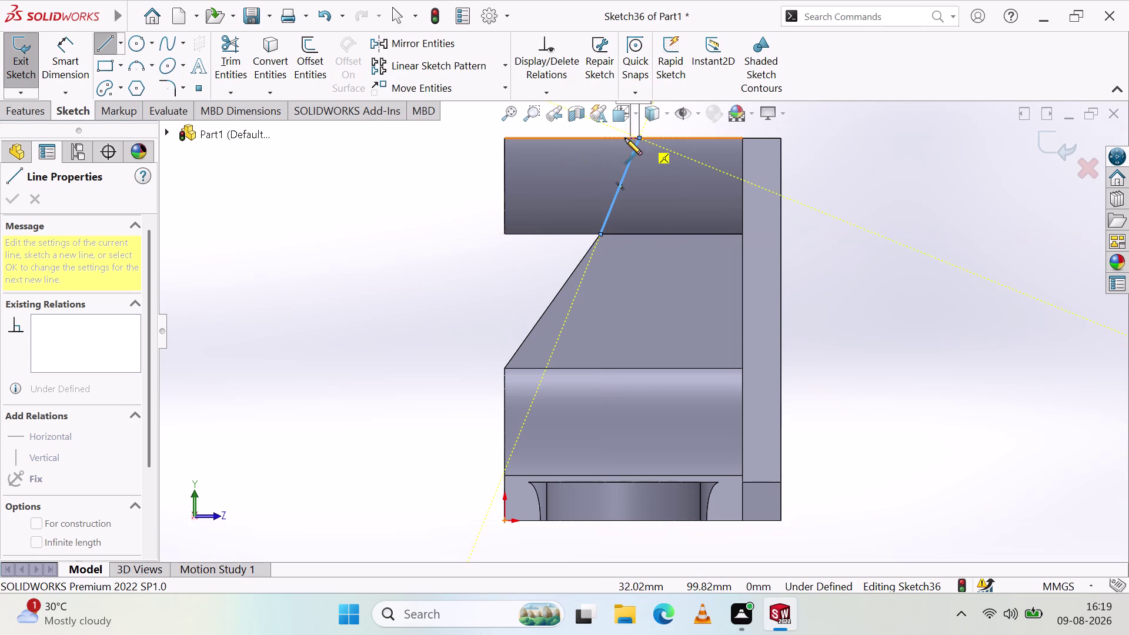
click(504, 138)
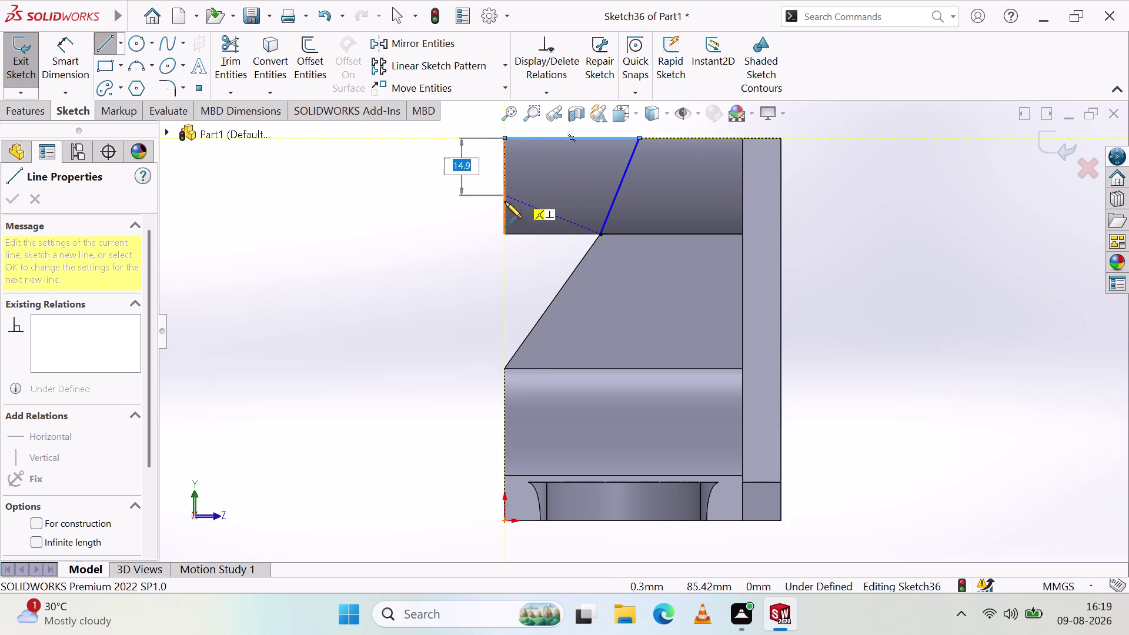
click(504, 234)
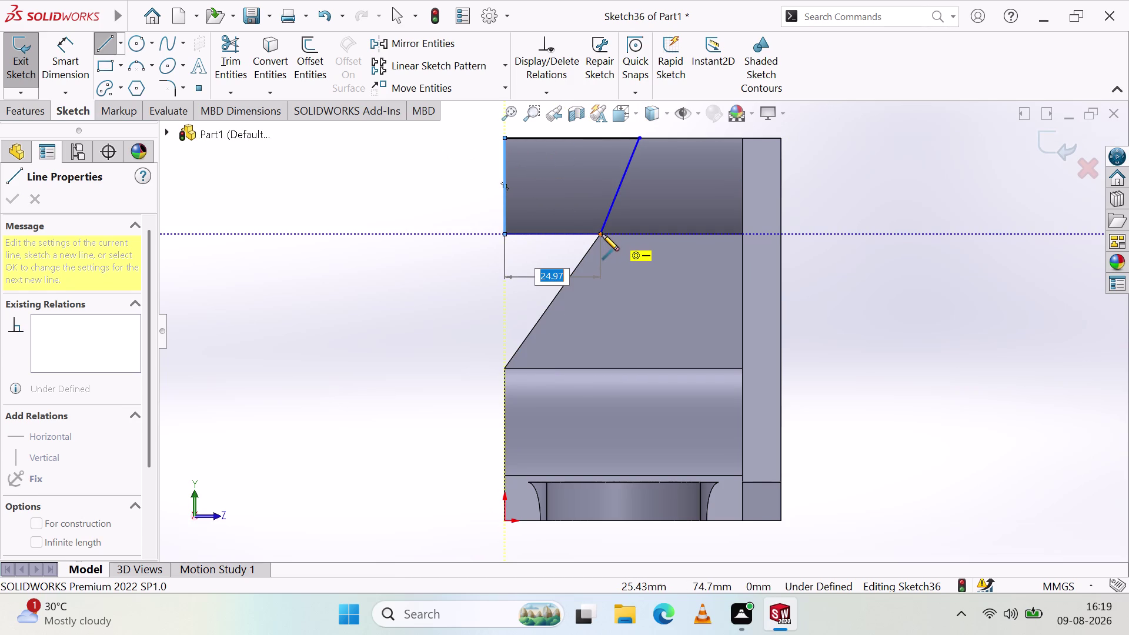
click(603, 235)
key(Escape)
key(Escape)
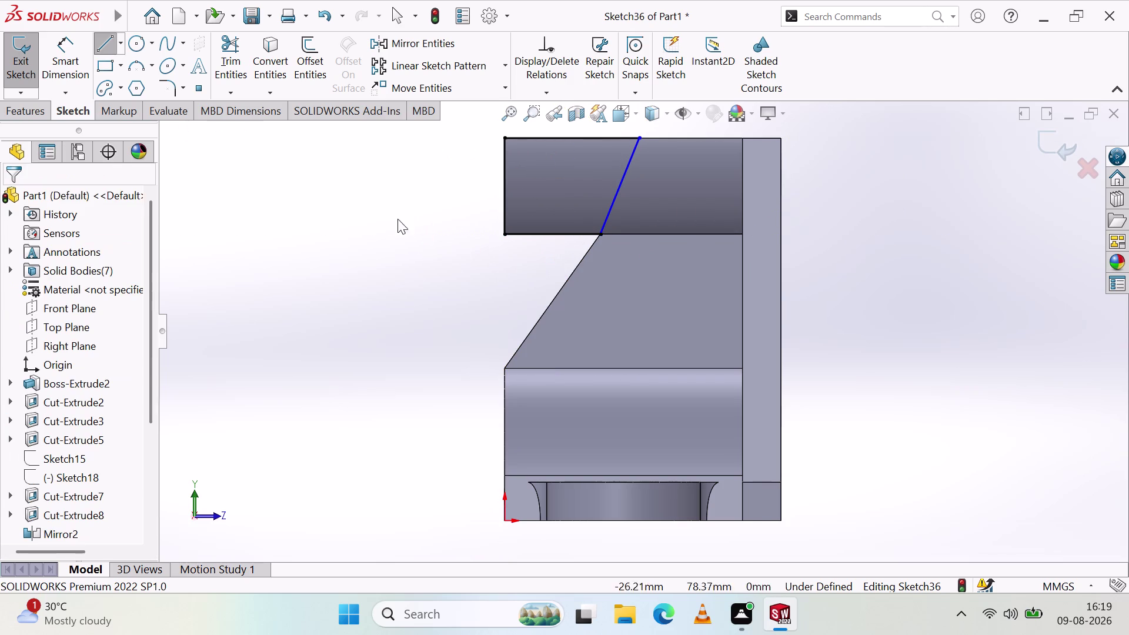
click(22, 75)
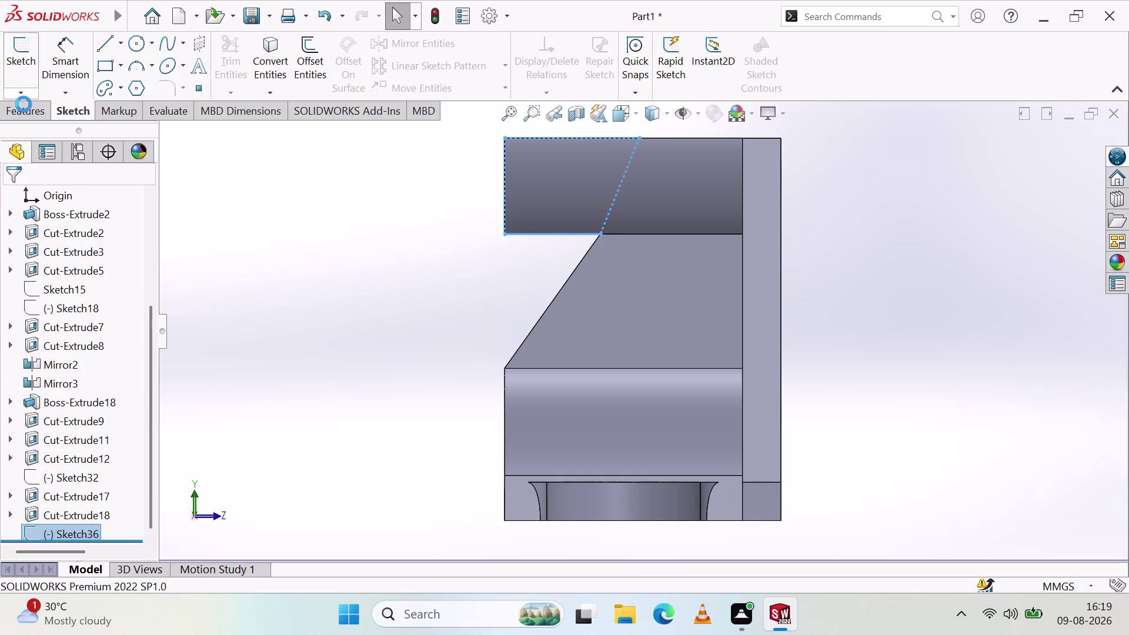
Begin an extruded cut from the new sketch and orbit to preview the cut region.
click(36, 111)
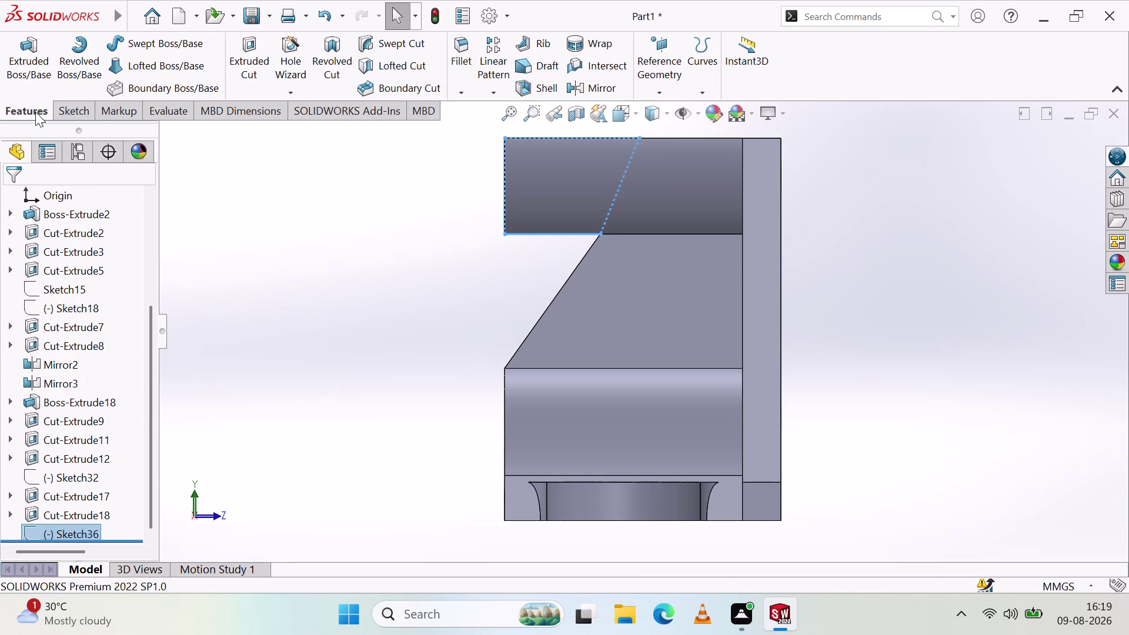
click(256, 63)
middle_drag(405, 230, 537, 255)
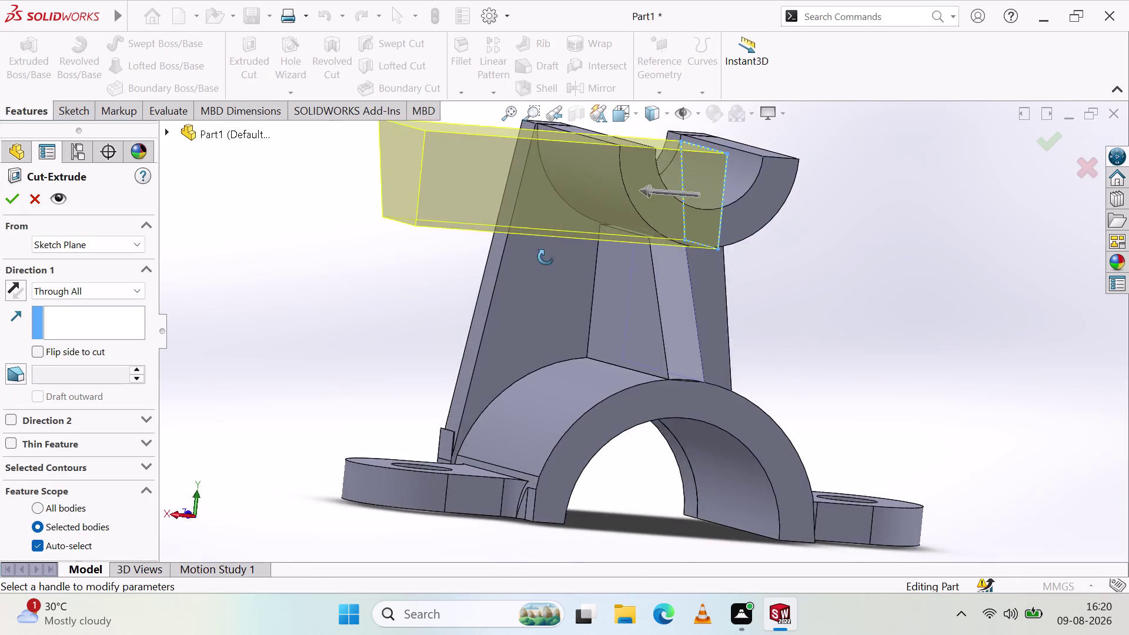
middle_drag(537, 256, 579, 258)
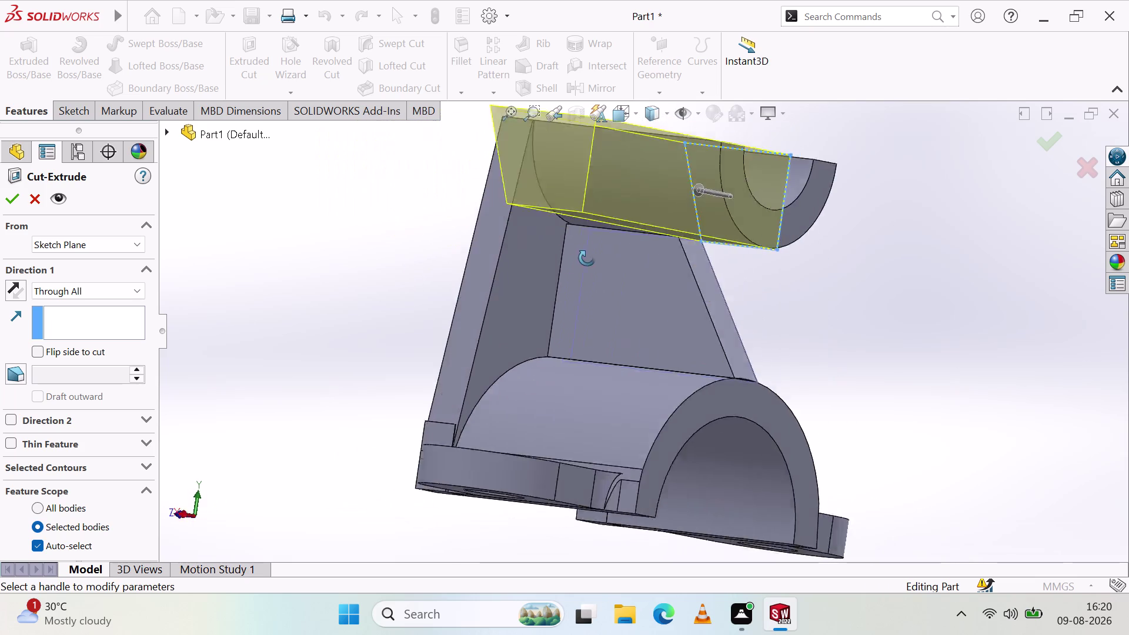
middle_drag(579, 258, 458, 432)
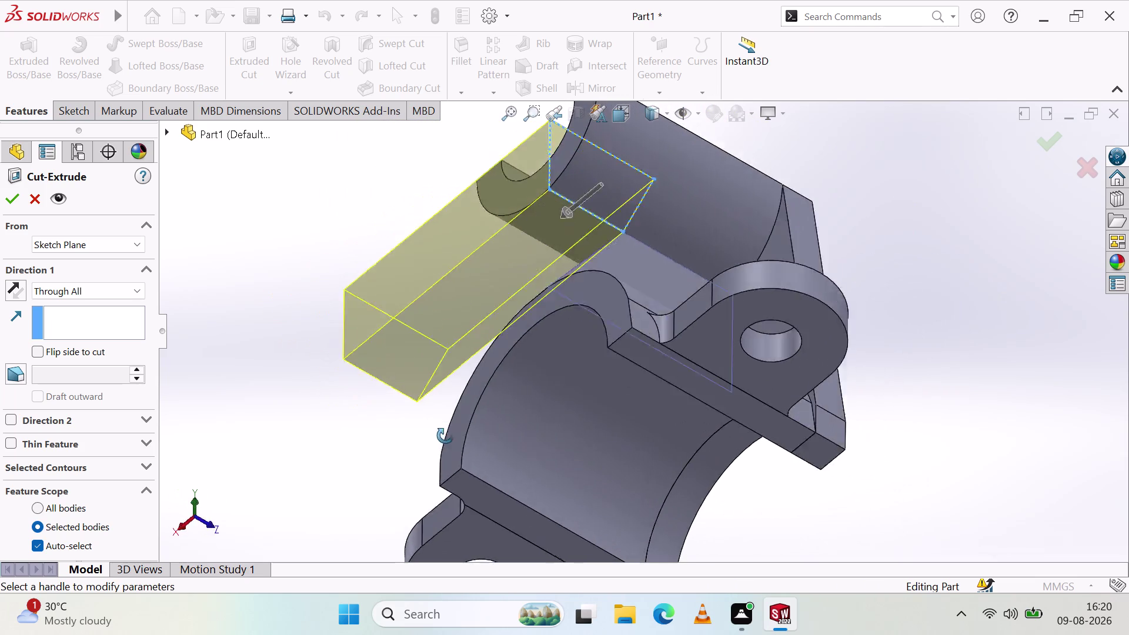
middle_drag(457, 433, 485, 604)
scroll(up, 3)
middle_click(485, 604)
middle_drag(654, 270, 676, 312)
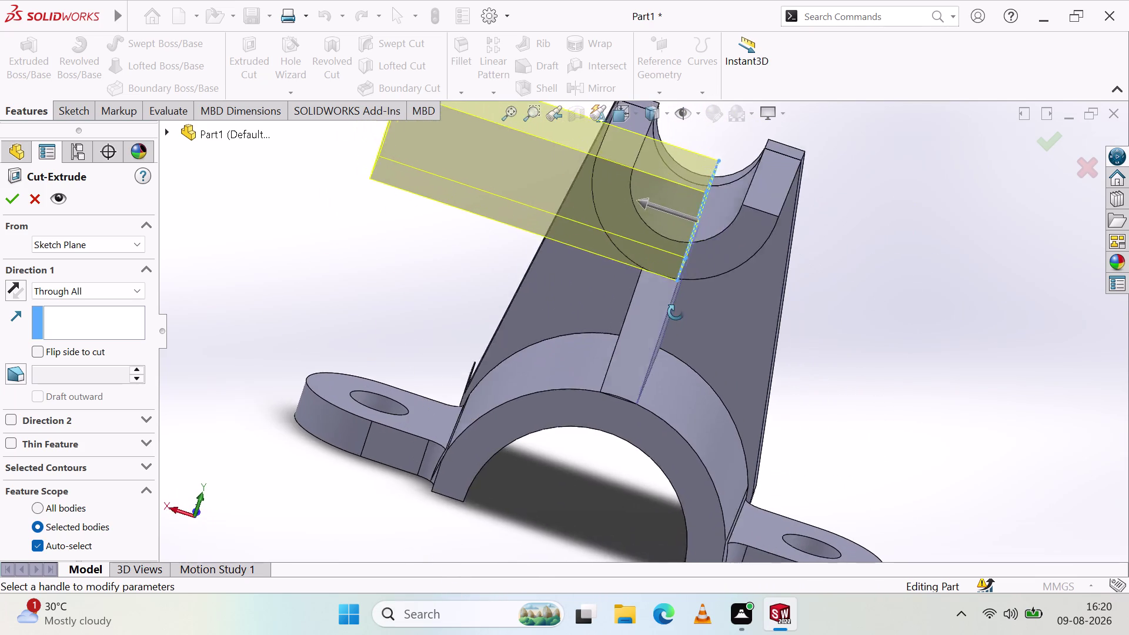
middle_drag(676, 311, 647, 346)
middle_click(648, 347)
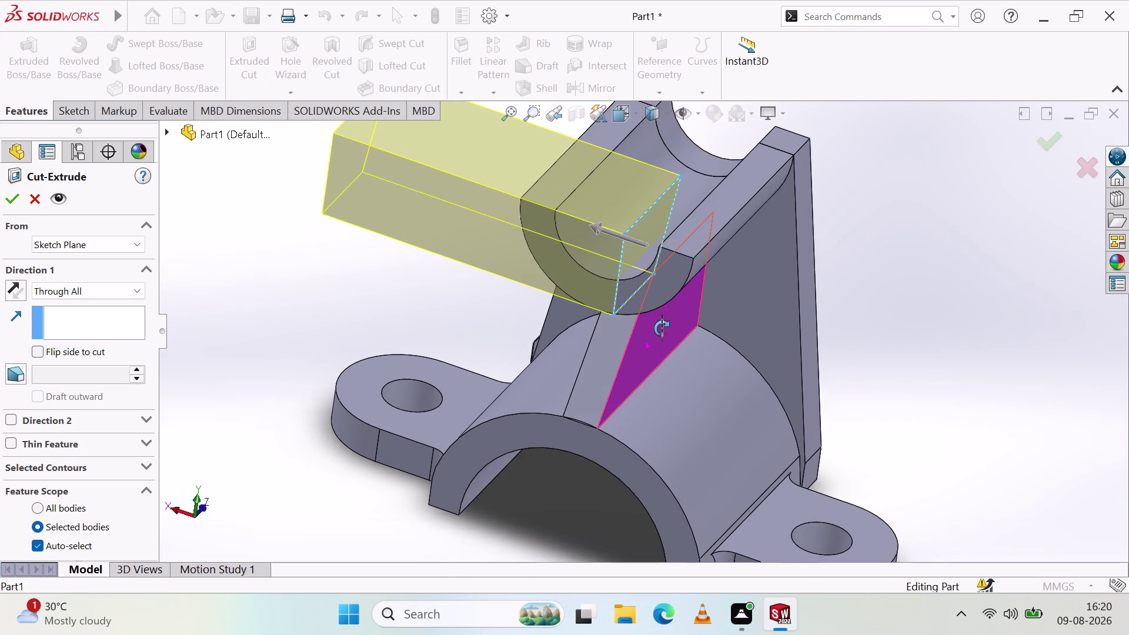
Cancel the cut and orbit the bracket to examine the sloped web.
key(Escape)
key(Escape)
key(Escape)
middle_drag(708, 291, 699, 237)
middle_click(698, 237)
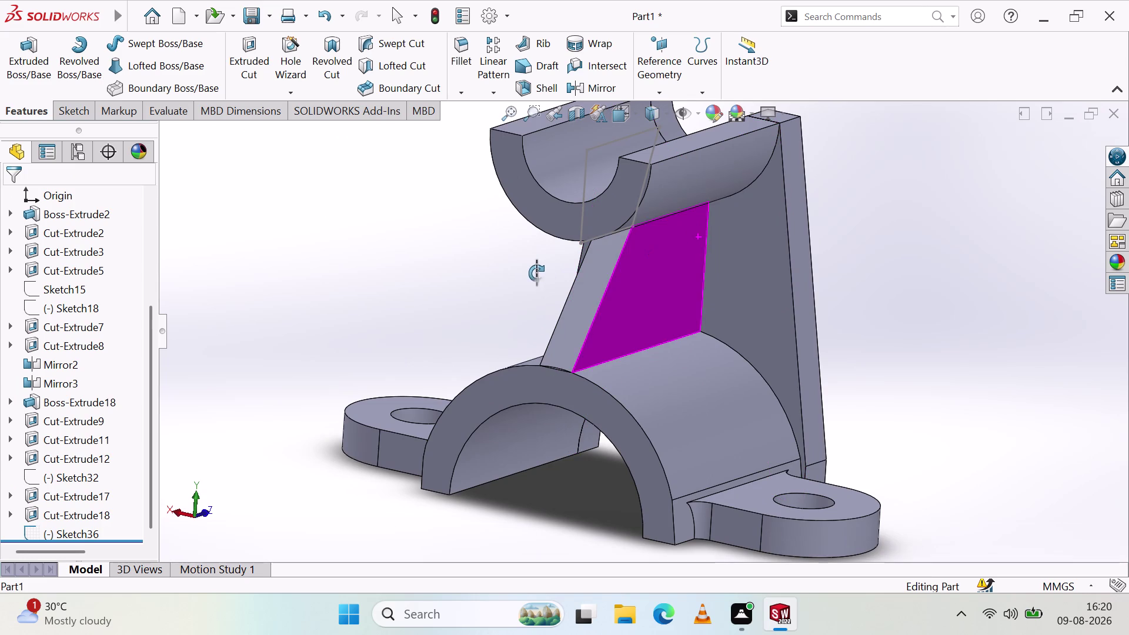
key(Escape)
key(Escape)
middle_drag(506, 257, 501, 237)
scroll(up, 3)
middle_click(501, 237)
key(ctrl+z)
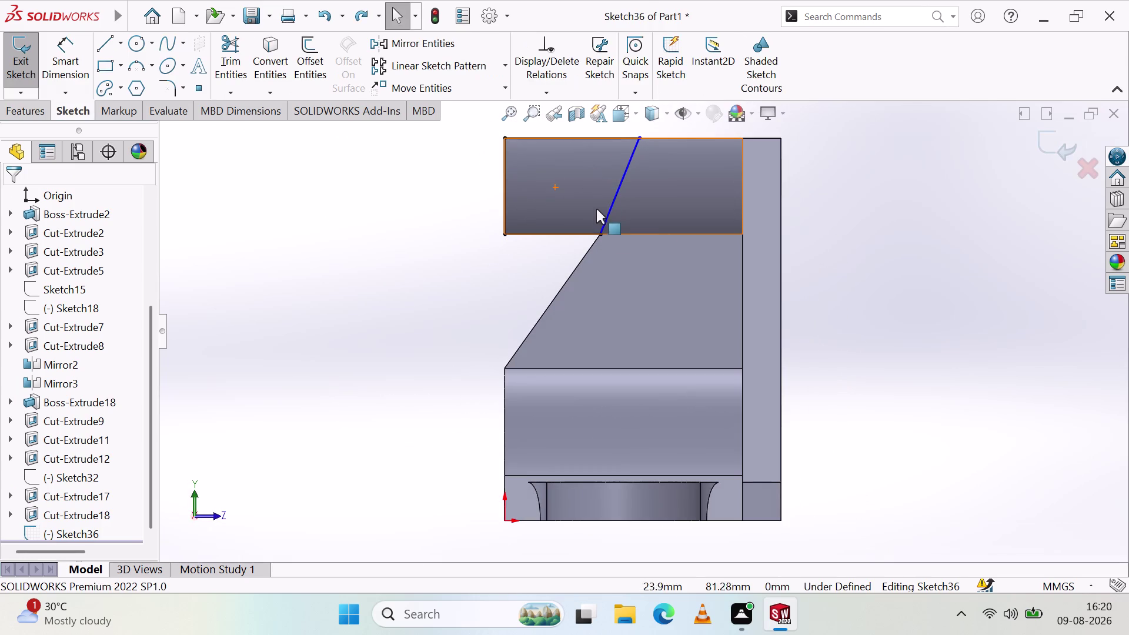
Undo recent changes and delete the slanted sketch line.
key(ctrl+z)
key(ctrl+z)
key(ctrl+z)
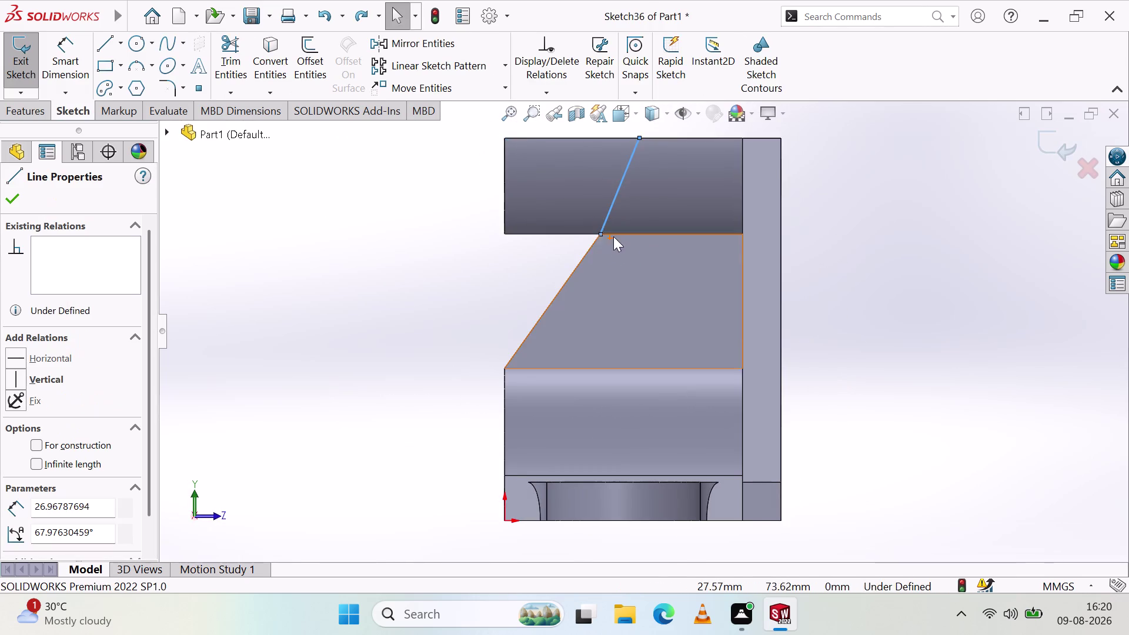
key(z)
click(618, 221)
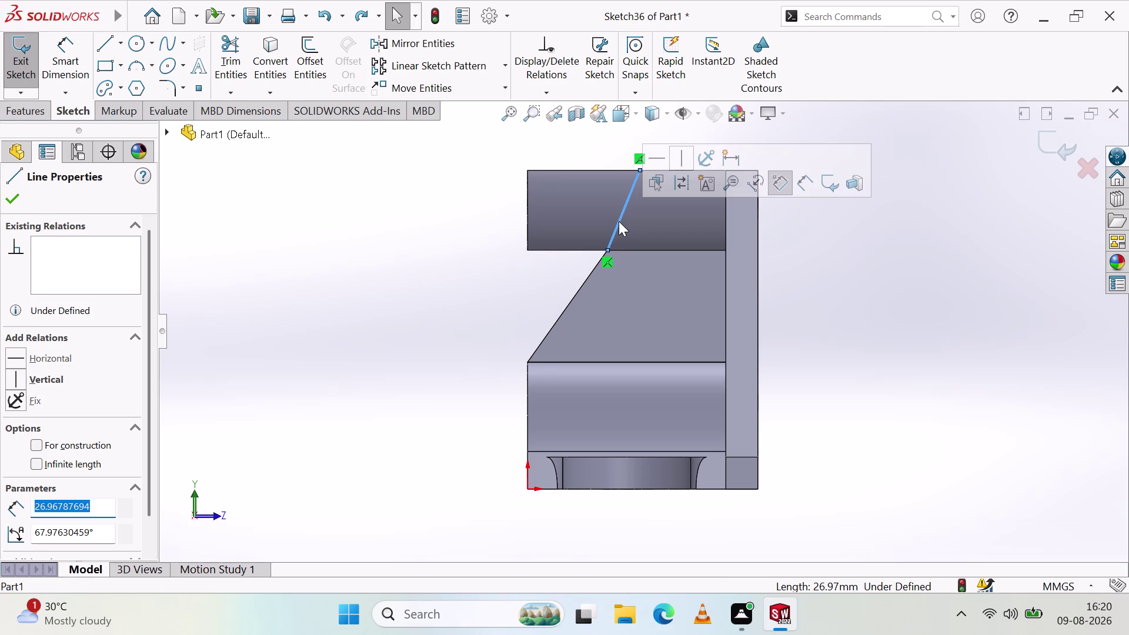
key(Delete)
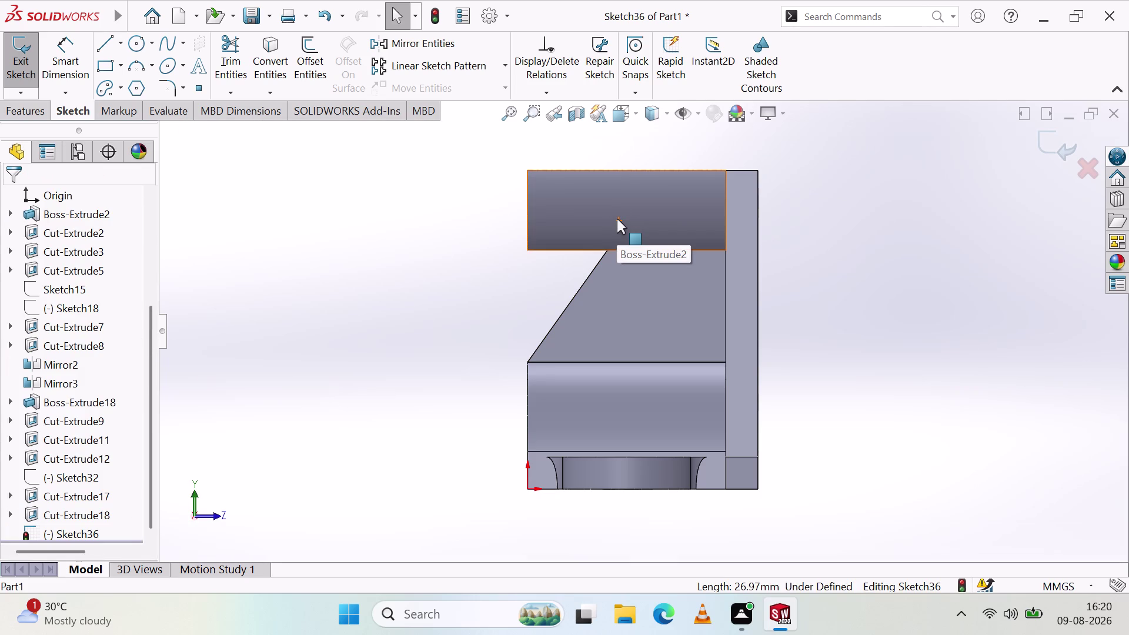
Start a vertical line on the sloped web, cancel it, and resume free-angle line drawing.
middle_drag(486, 244, 563, 240)
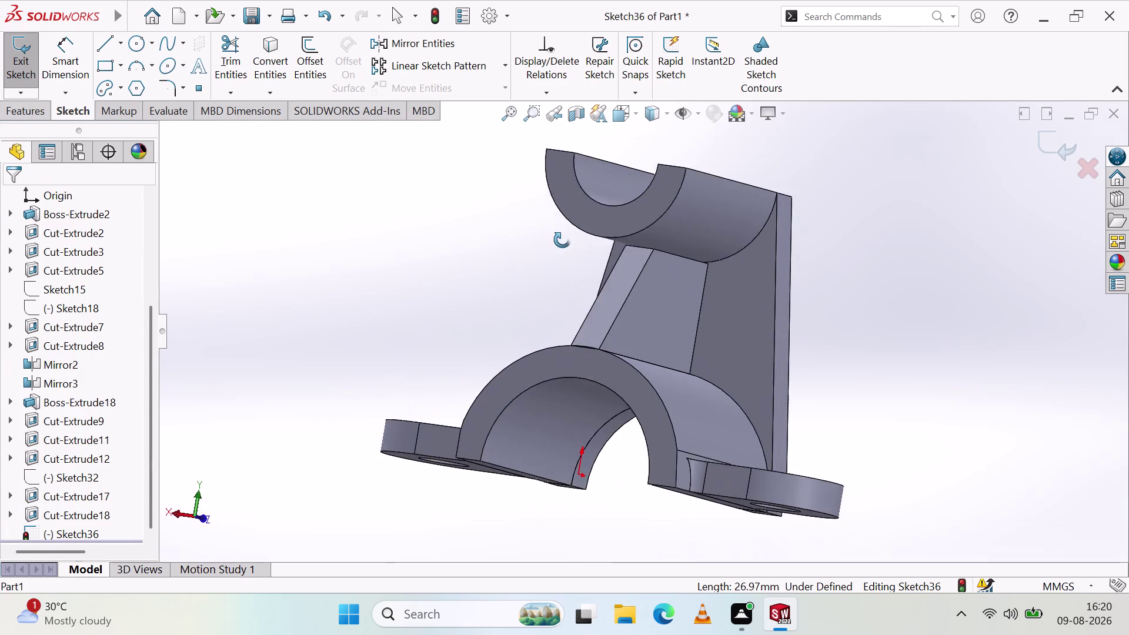
middle_drag(562, 240, 503, 254)
middle_click(503, 256)
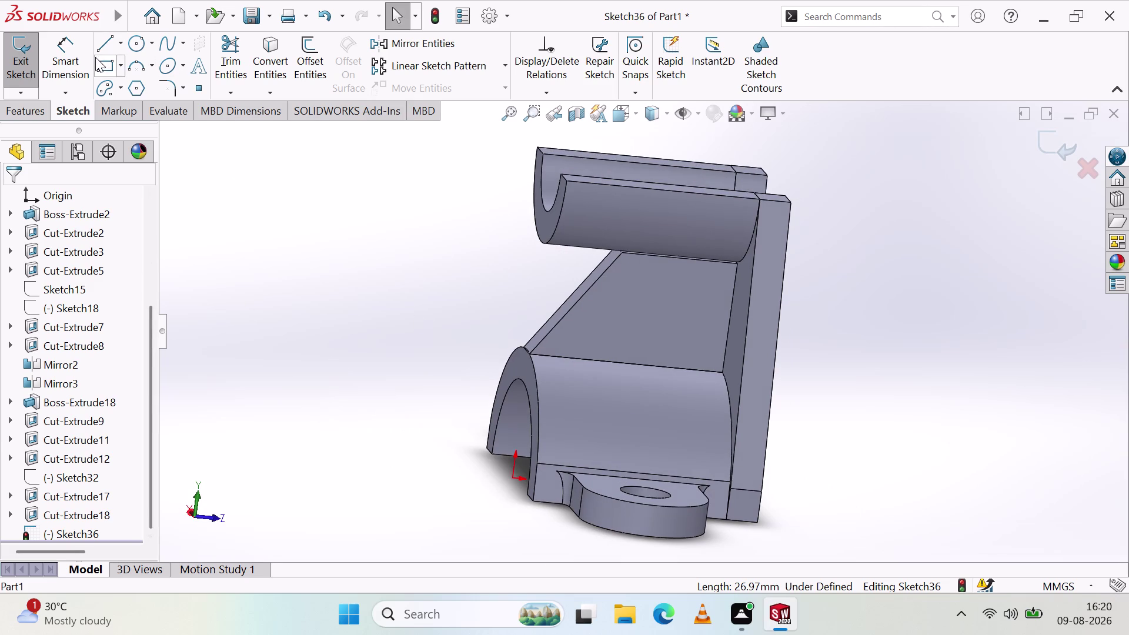
click(99, 46)
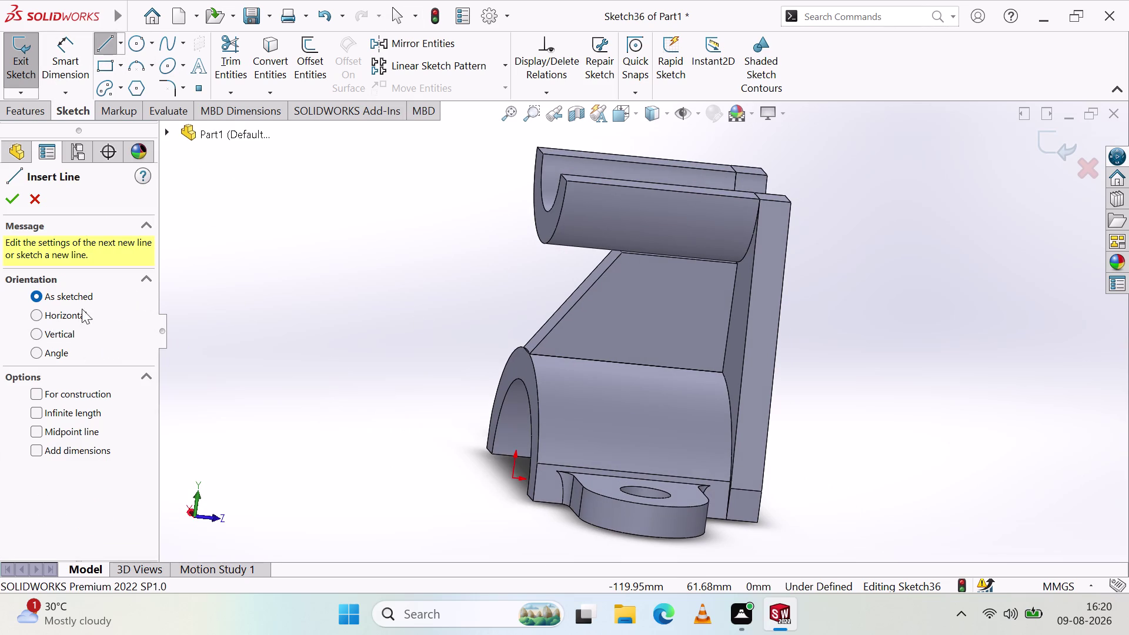
click(46, 334)
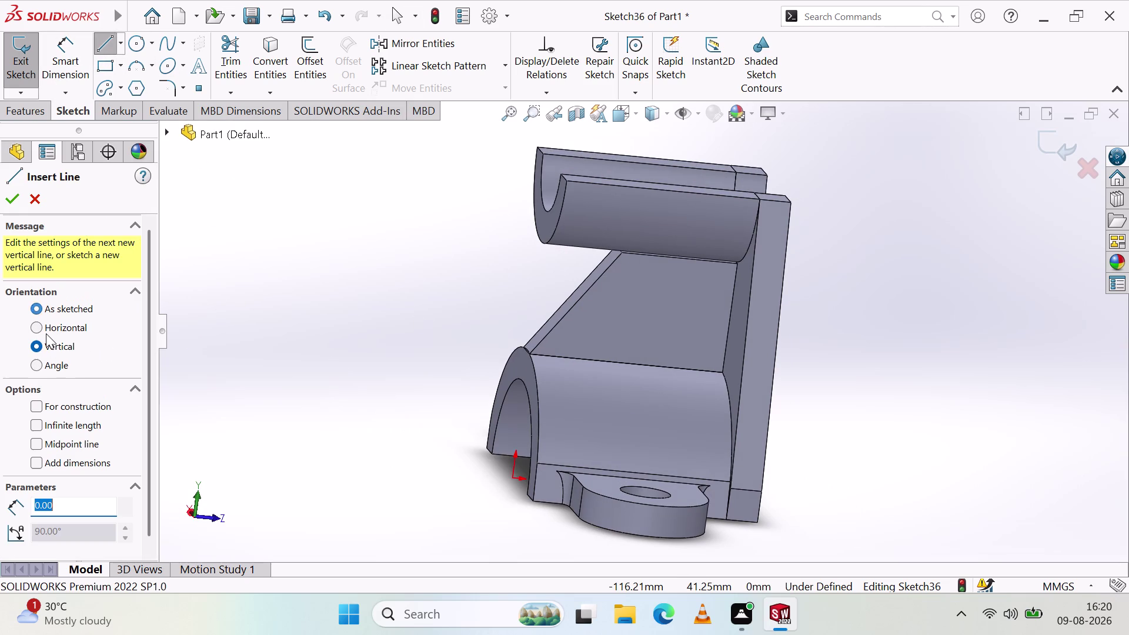
middle_drag(663, 223, 657, 203)
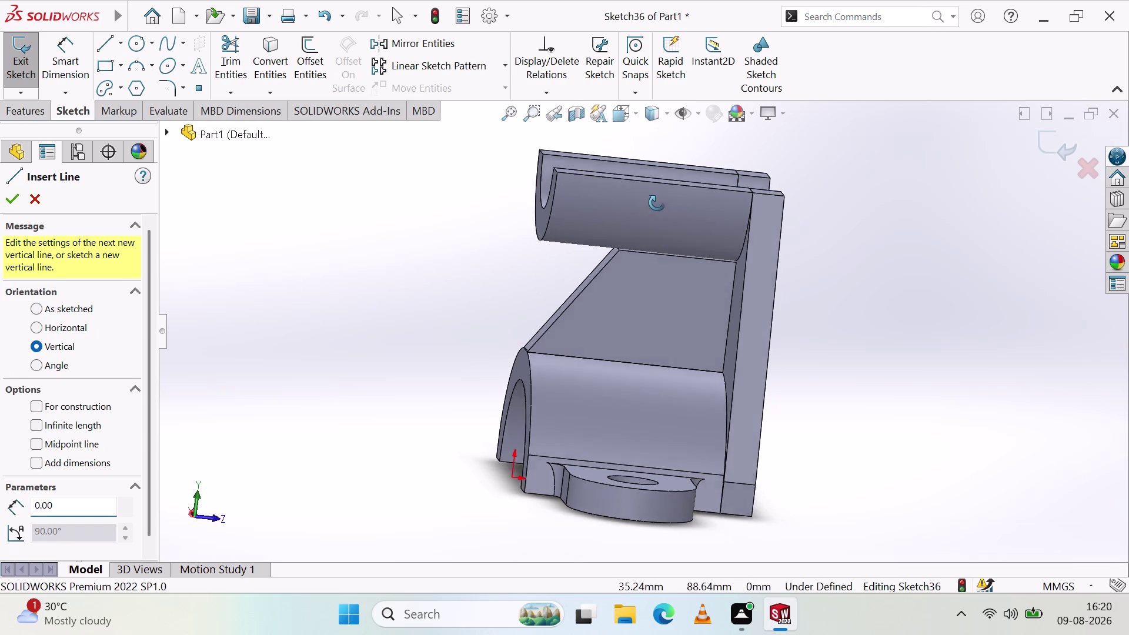
middle_drag(657, 203, 641, 188)
middle_click(641, 188)
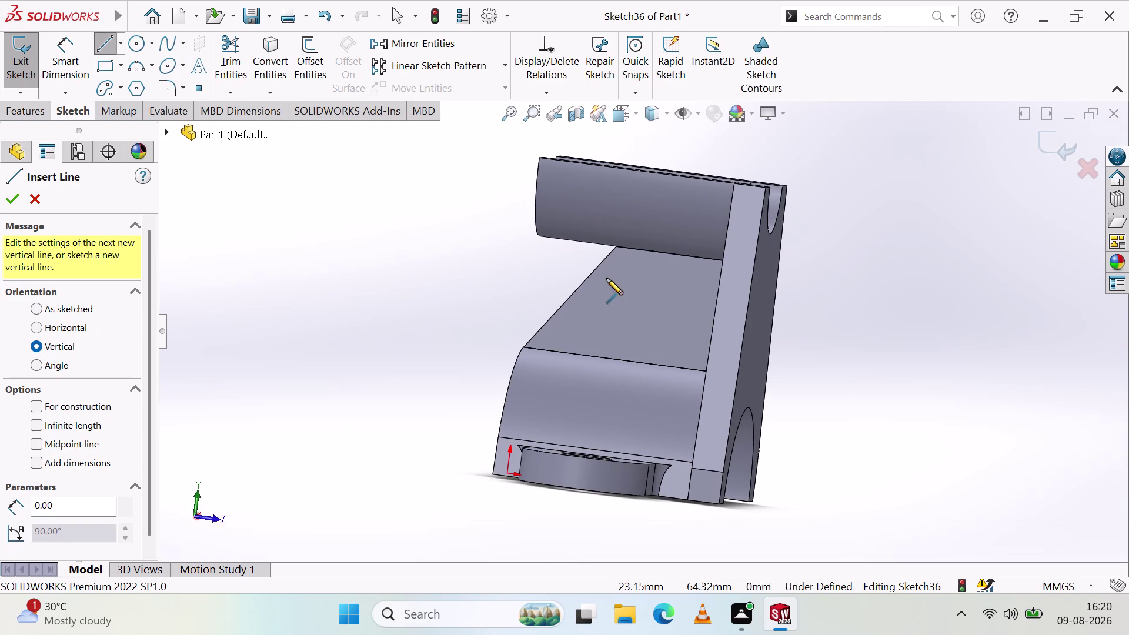
click(617, 246)
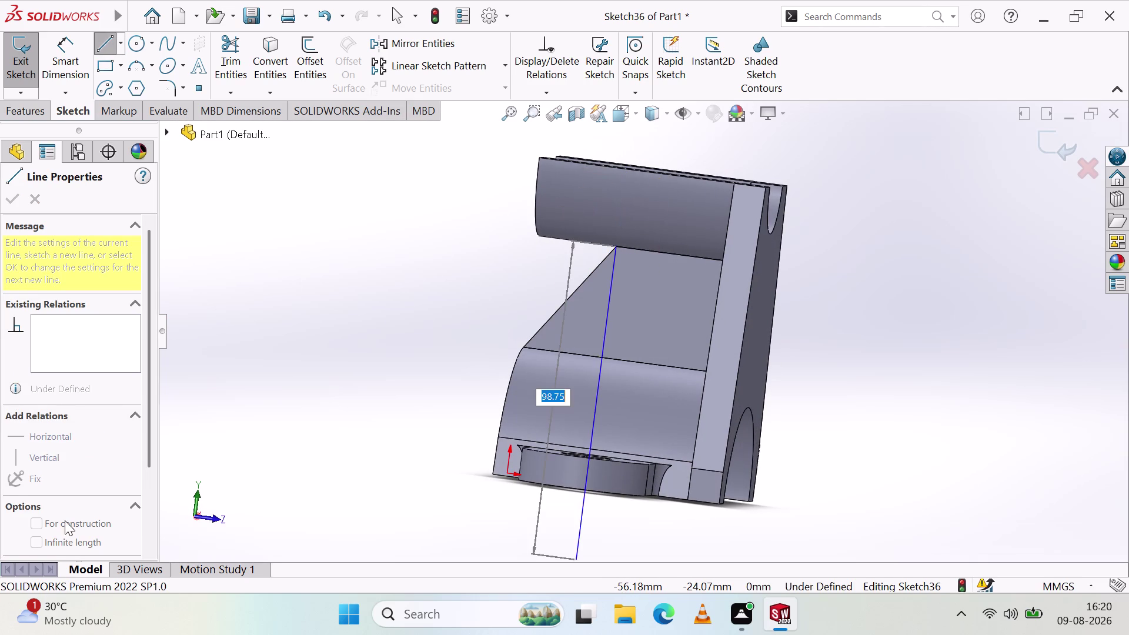
key(Escape)
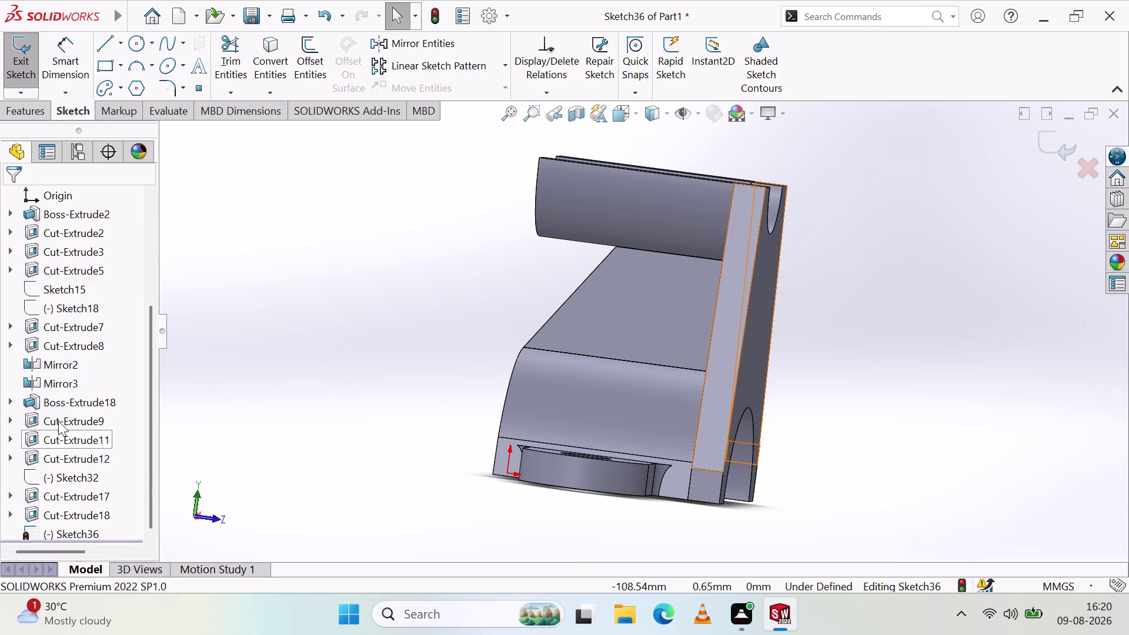
click(100, 40)
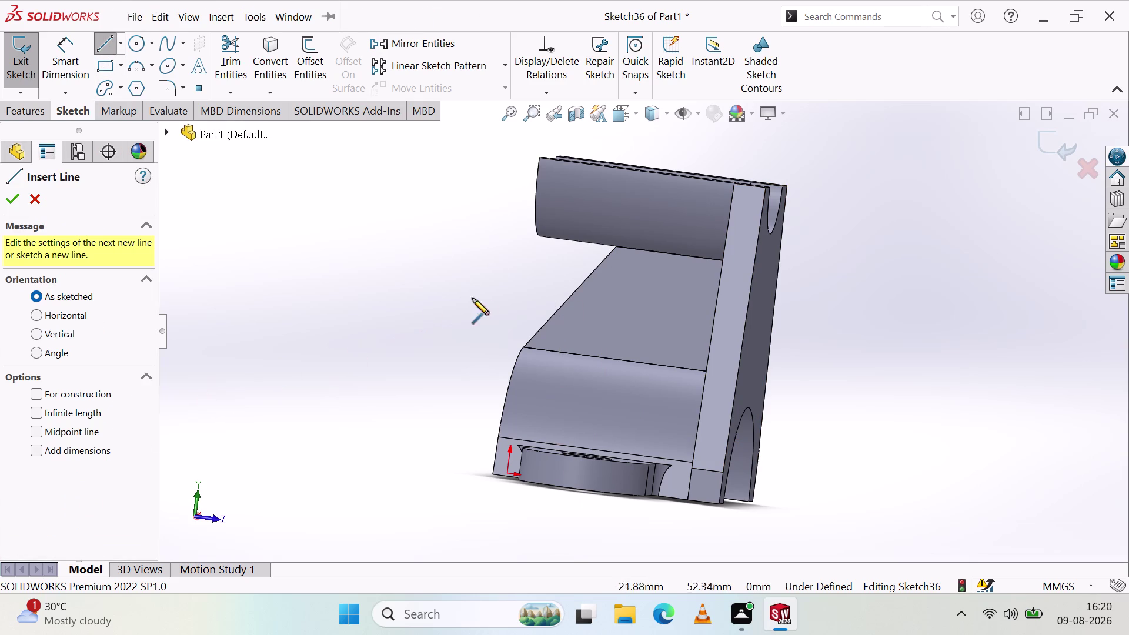
middle_drag(636, 256, 657, 295)
click(621, 256)
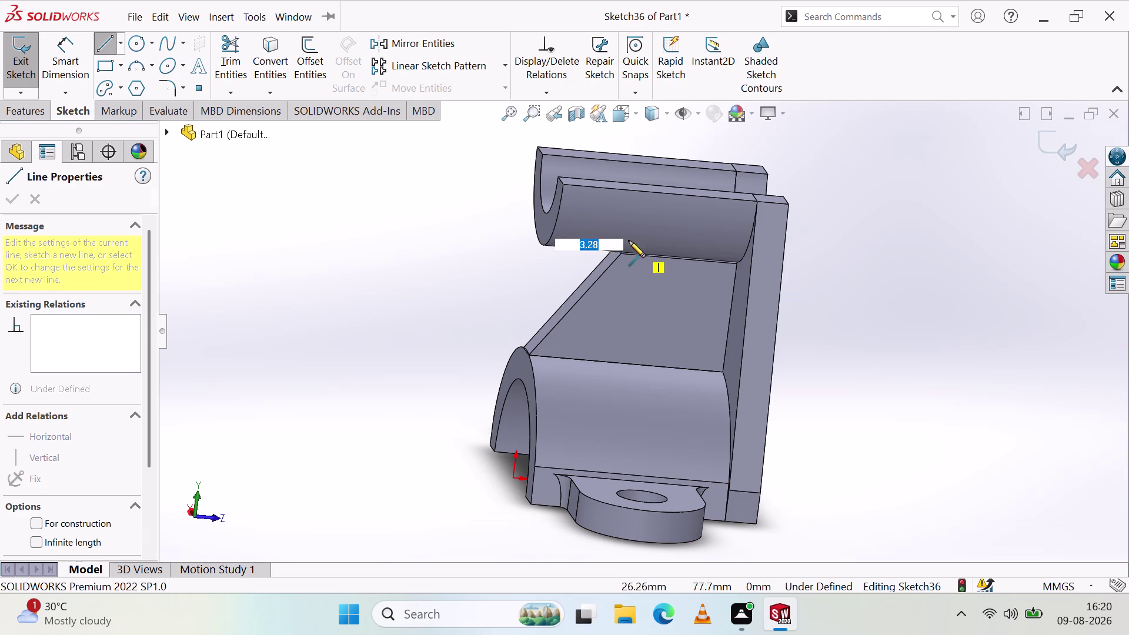
click(668, 194)
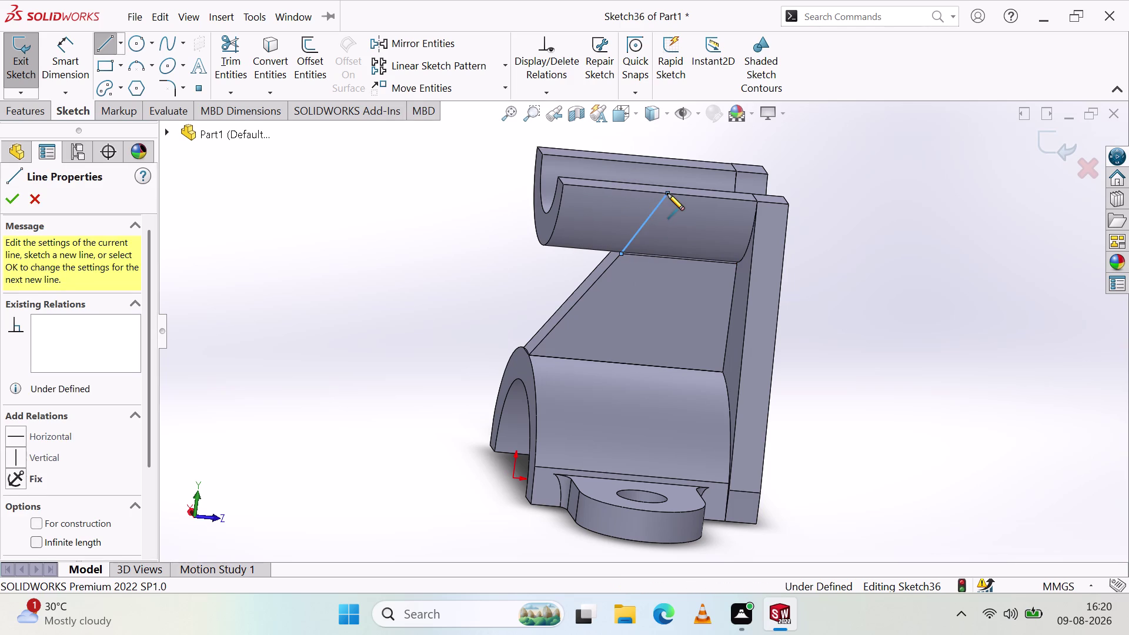
click(564, 184)
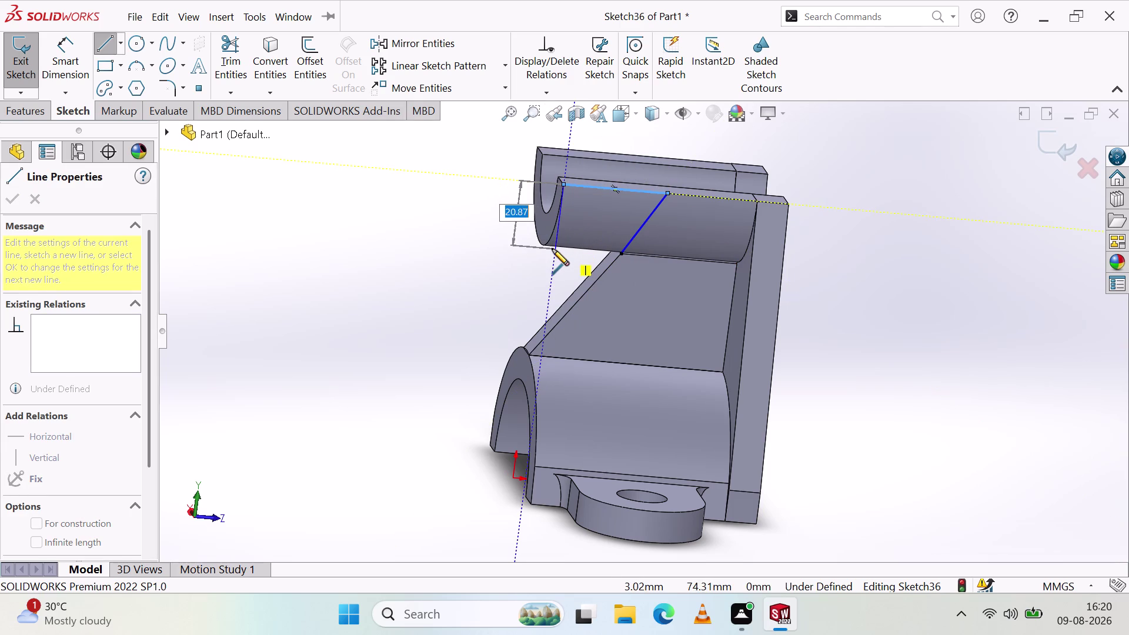
middle_drag(554, 244, 539, 203)
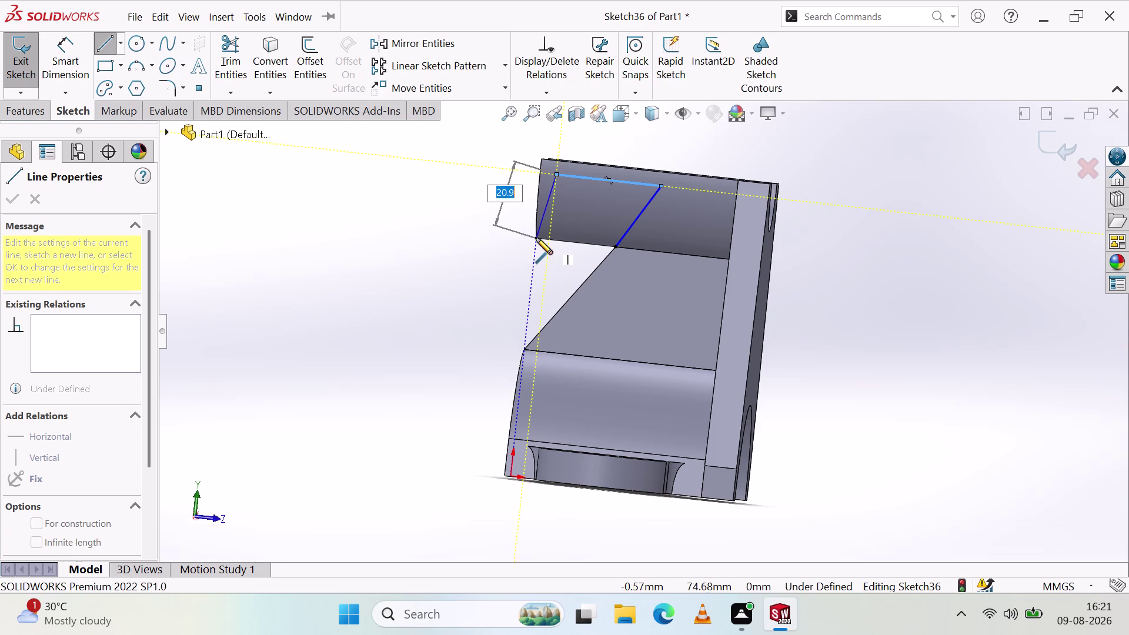
click(536, 237)
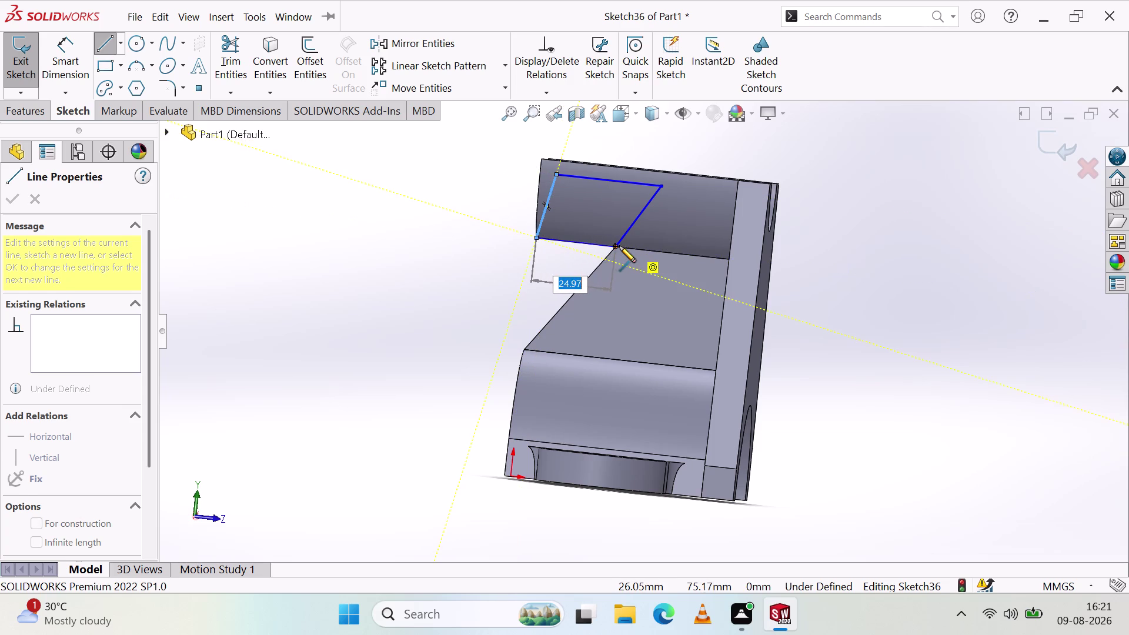
key(Escape)
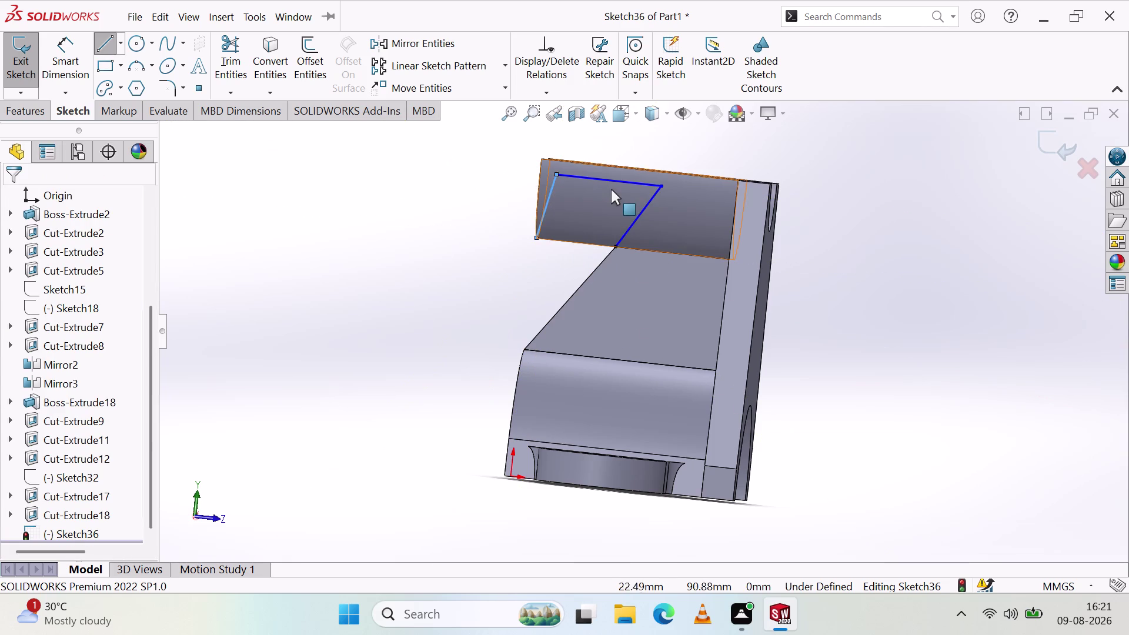
click(608, 180)
key(Delete)
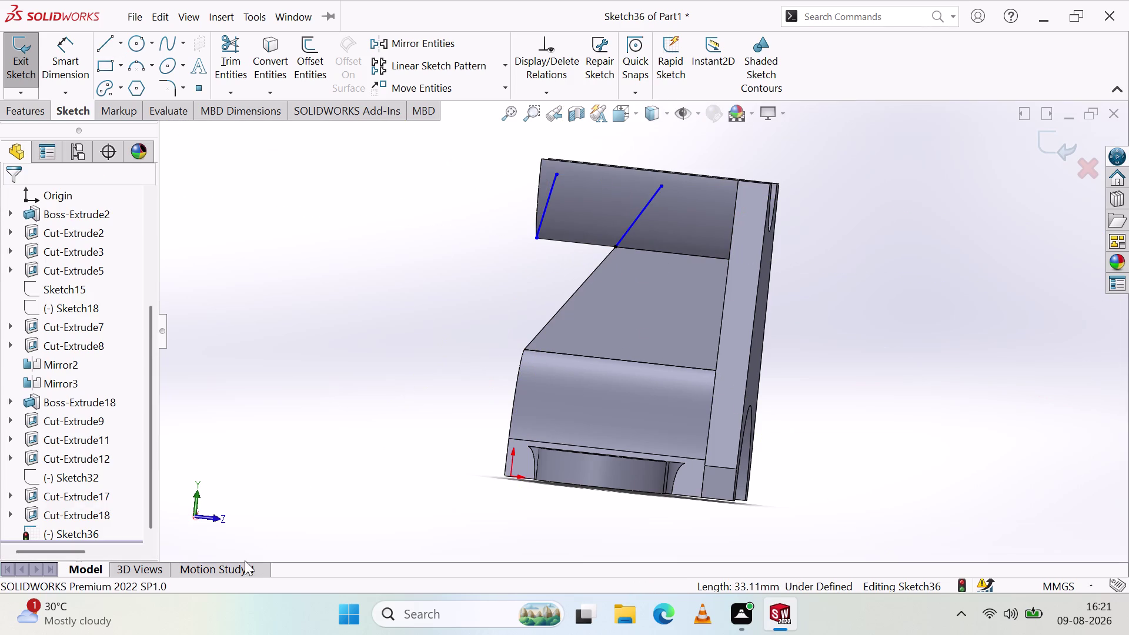
click(634, 216)
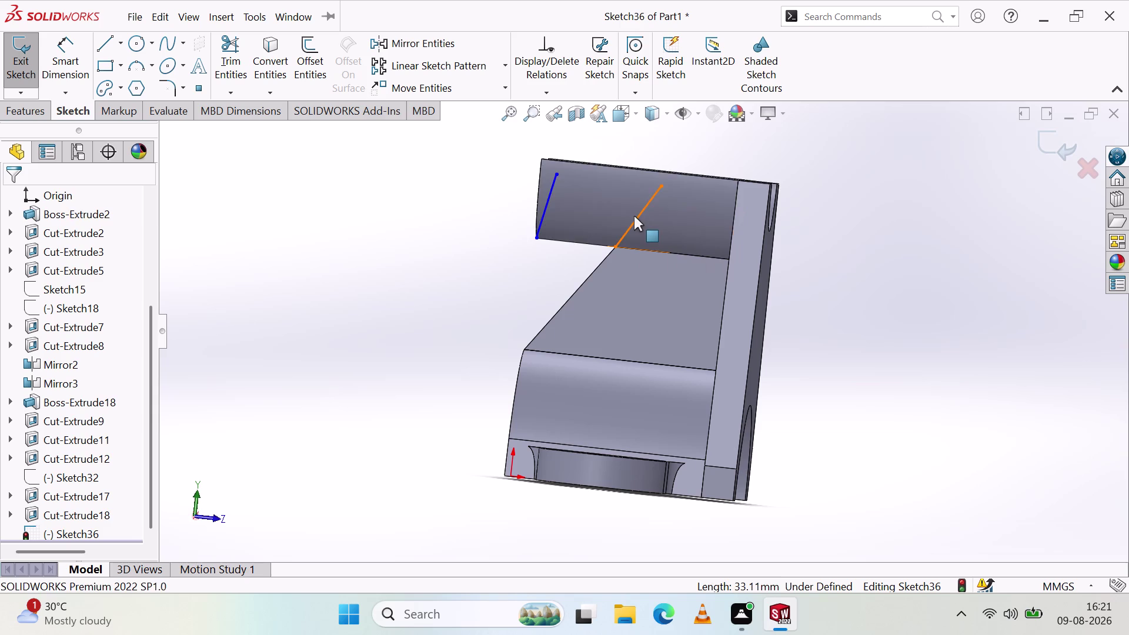
key(Delete)
click(641, 214)
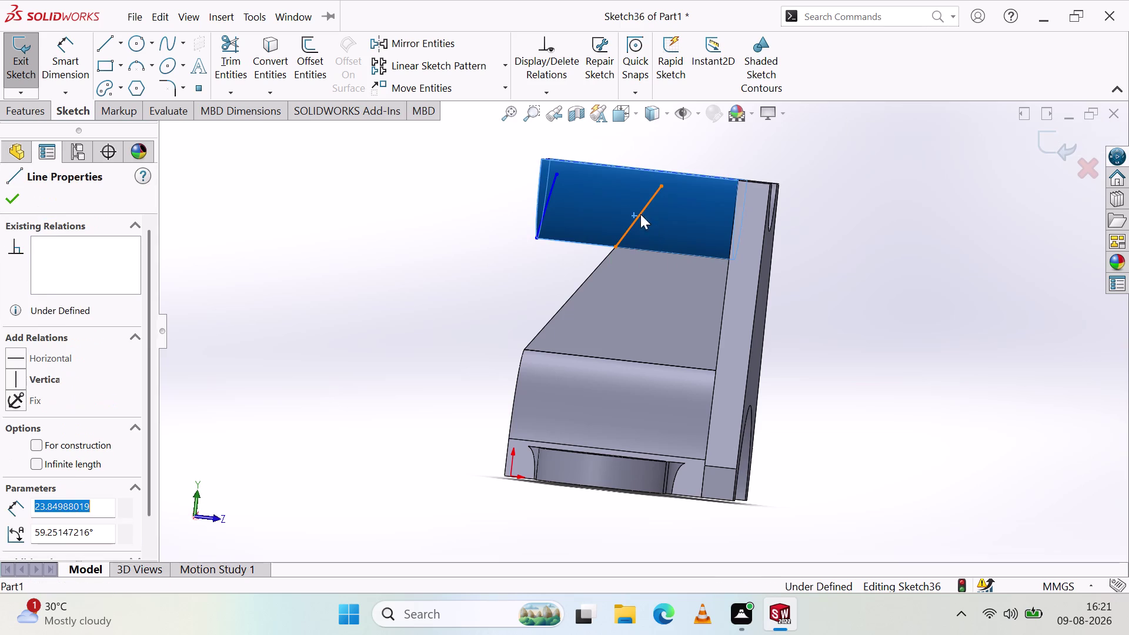
key(Delete)
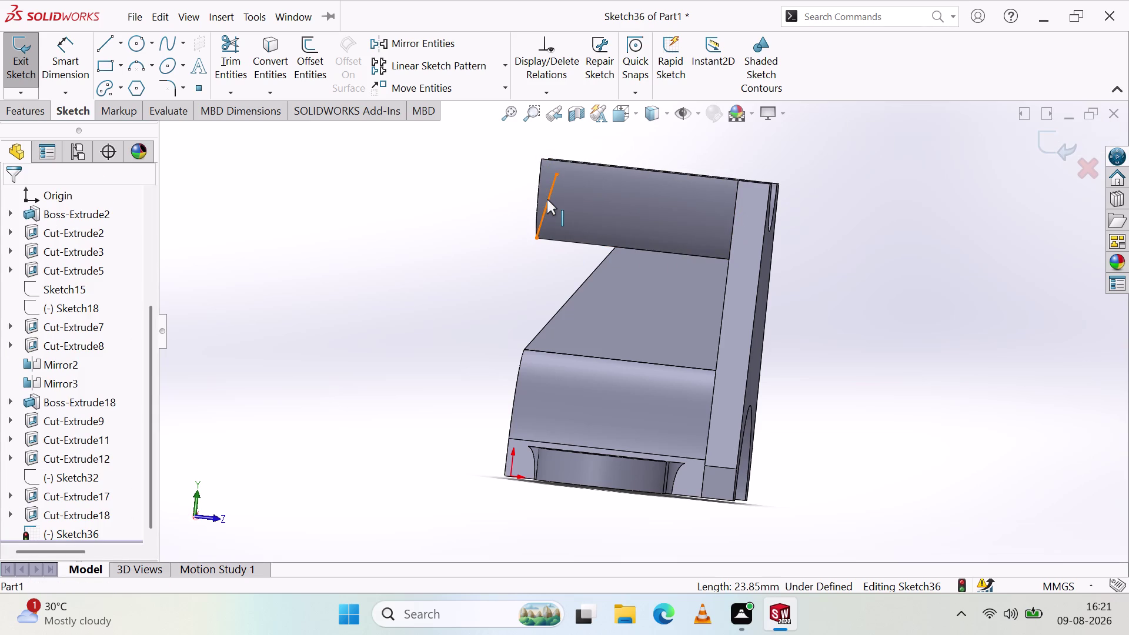
click(547, 200)
key(Delete)
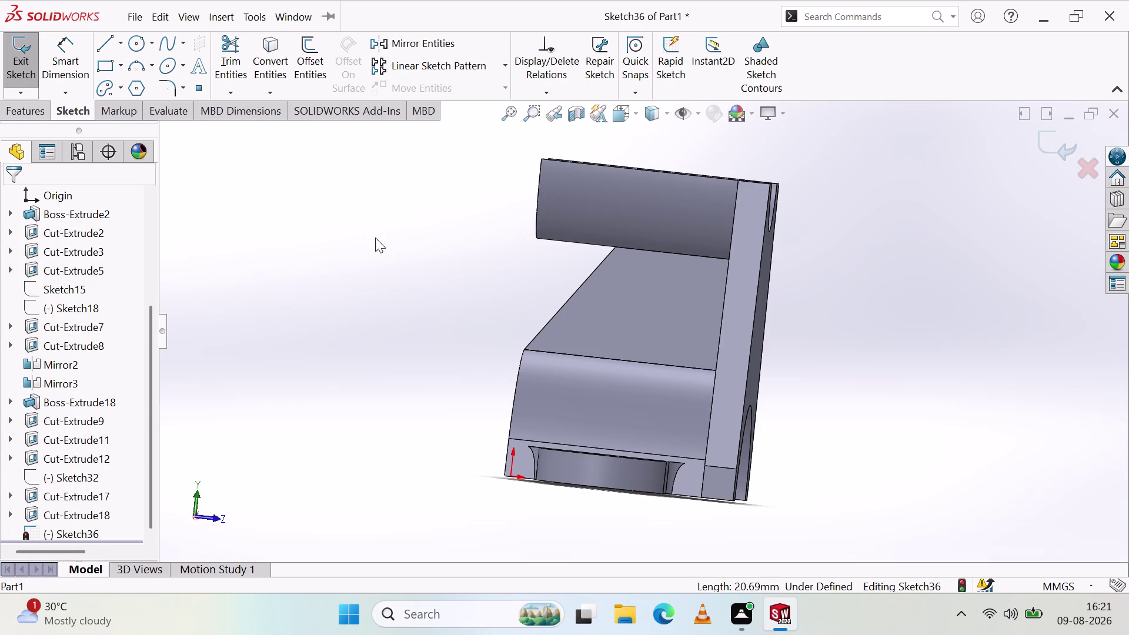
Select the upper saddle block's face, cancel line drawing and exit back to the part.
click(375, 238)
click(614, 206)
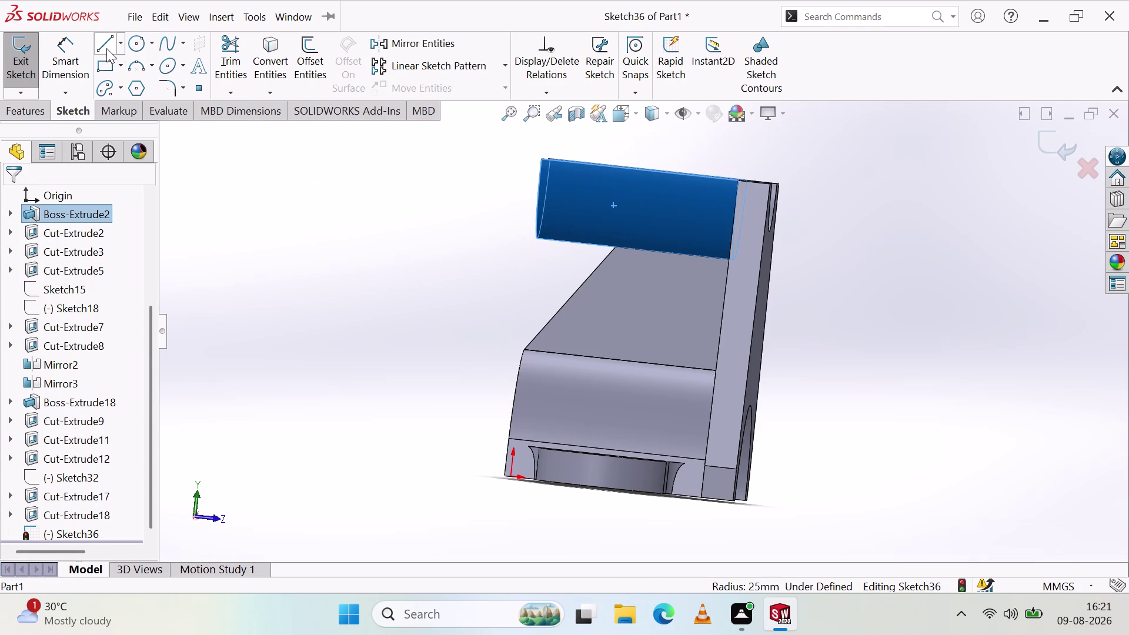
click(103, 44)
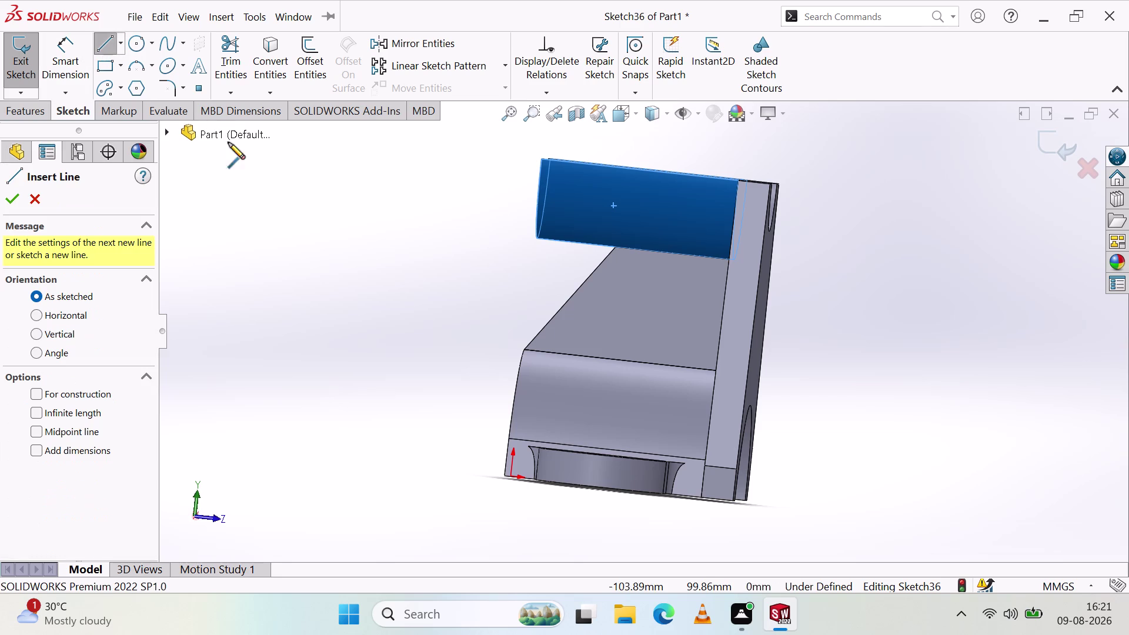
click(27, 195)
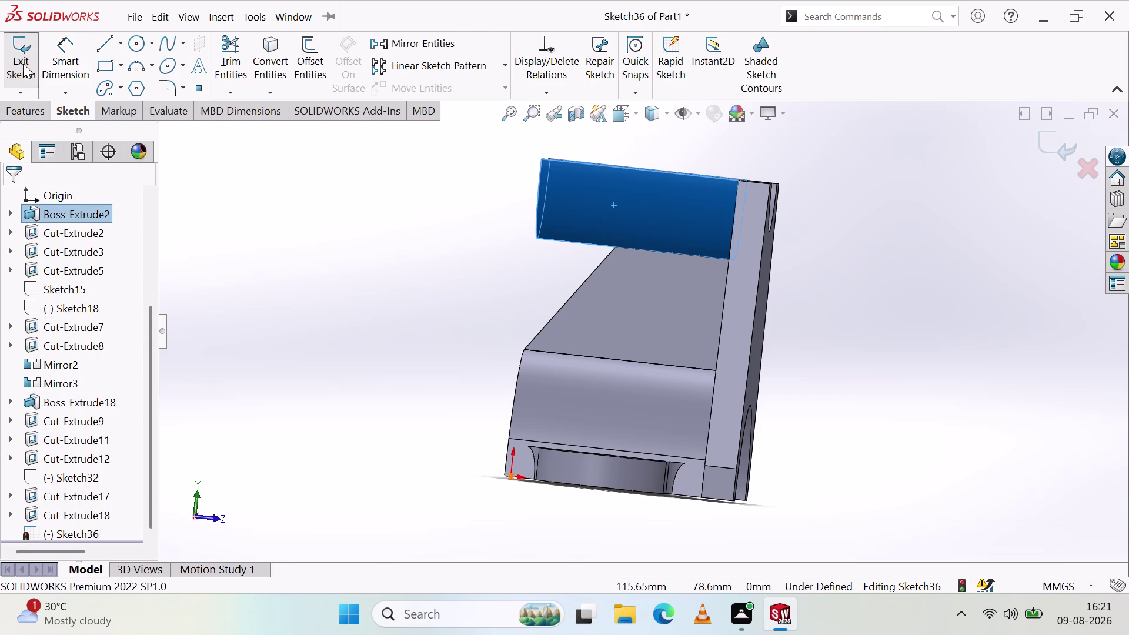
click(22, 63)
click(81, 111)
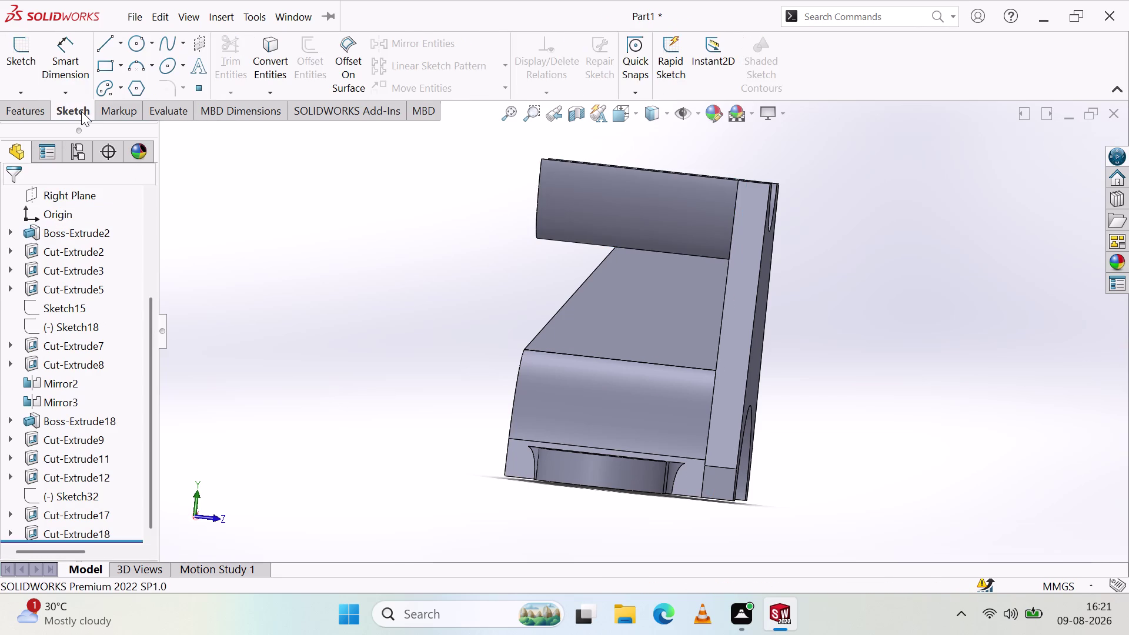
click(110, 41)
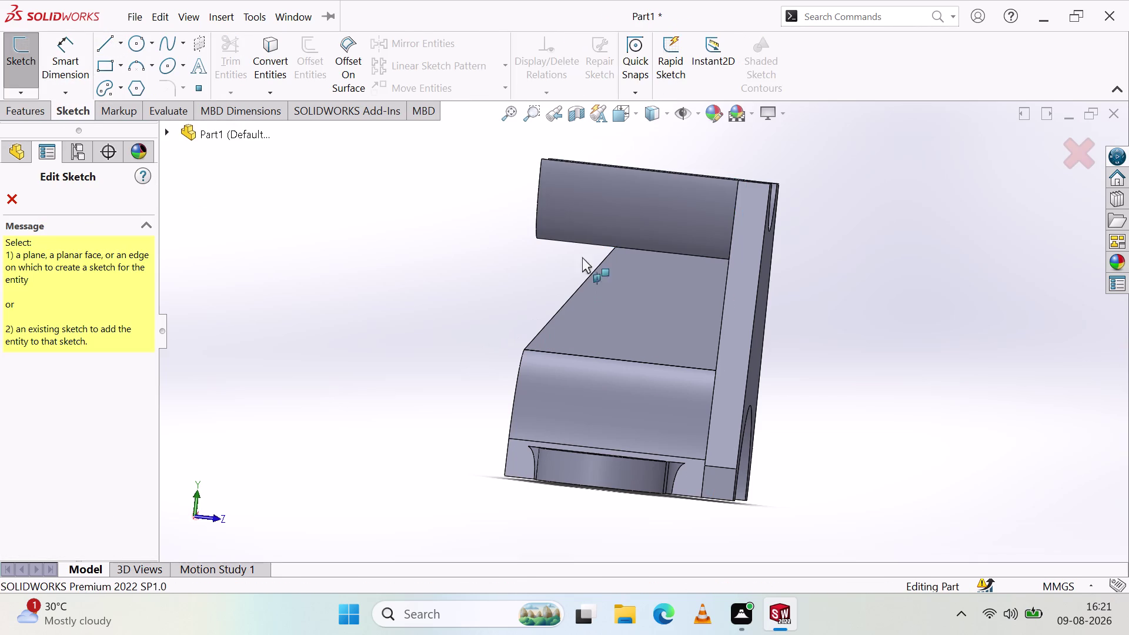
Select the top saddle cylinder feature and show the Features commands.
click(588, 202)
click(11, 201)
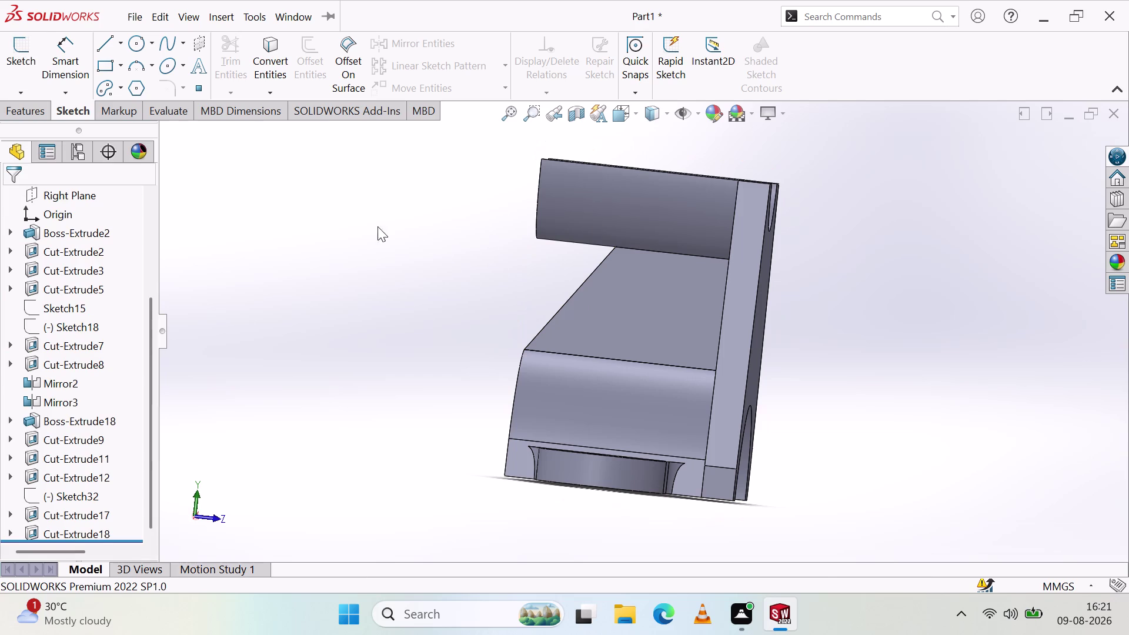
click(646, 207)
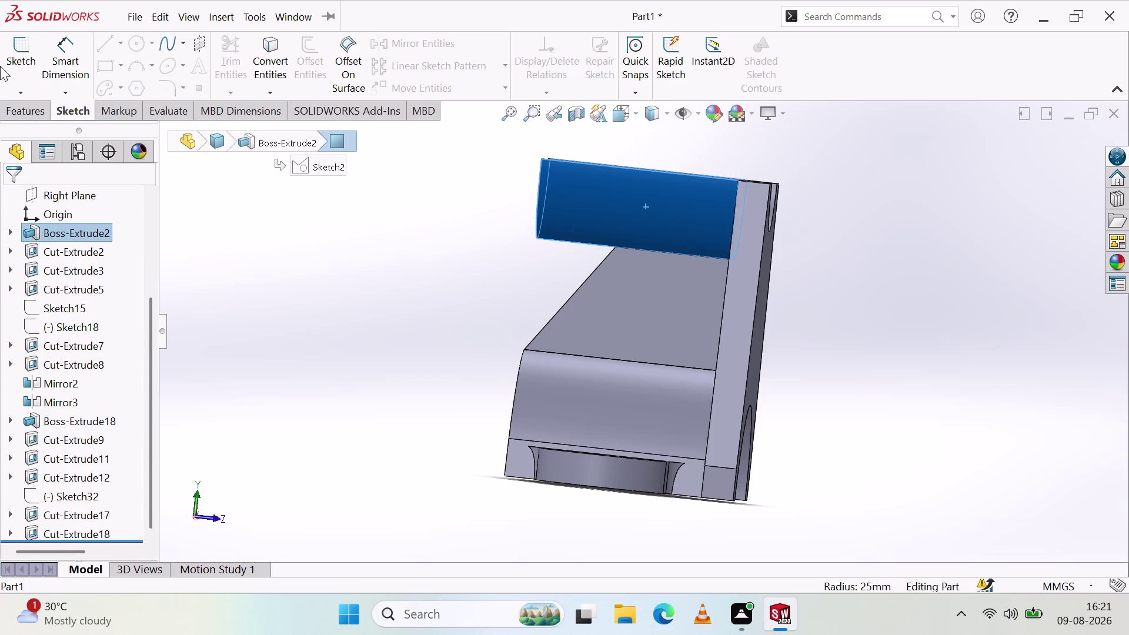
click(2, 63)
click(25, 50)
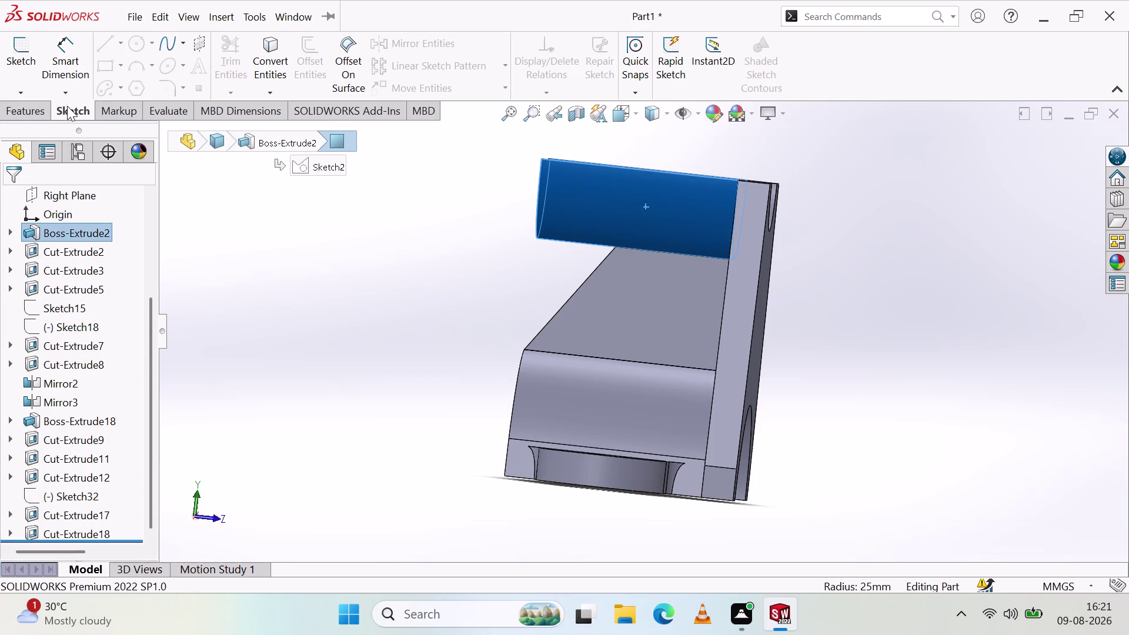
click(32, 59)
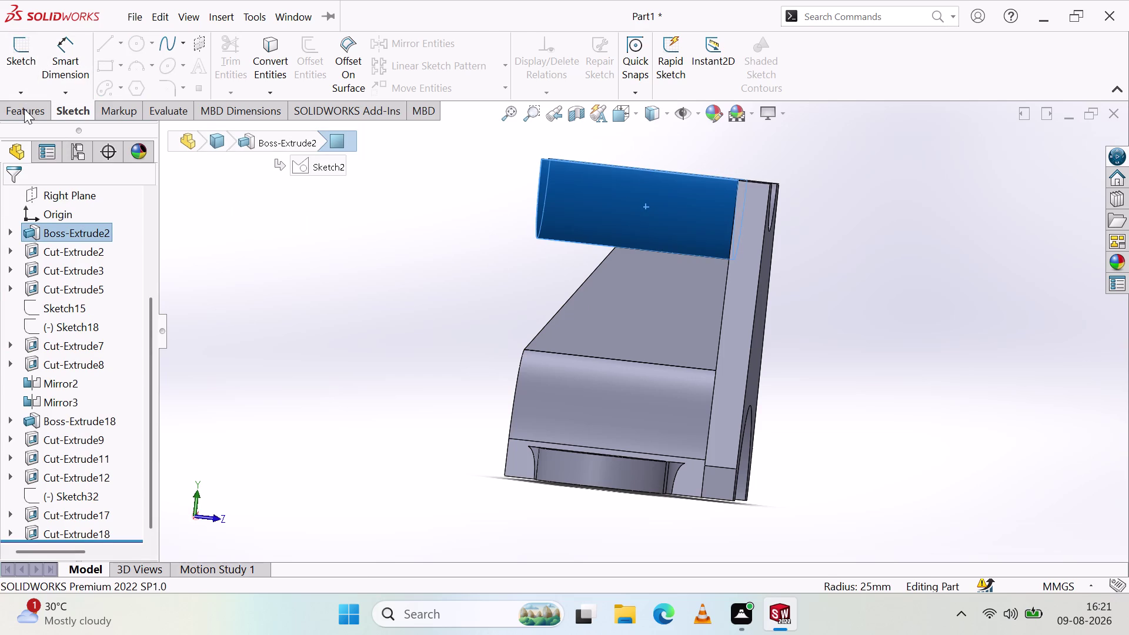
click(25, 109)
click(51, 113)
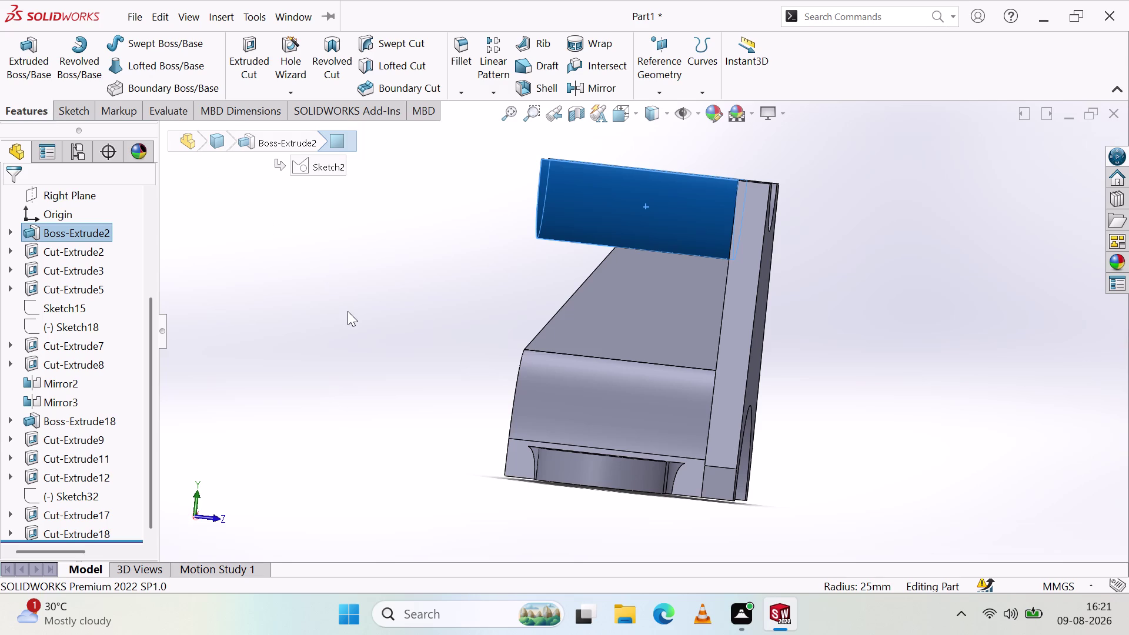
Clear the selection, return to the Sketch commands, and cancel a trial sketch.
key(Escape)
key(Escape)
key(Escape)
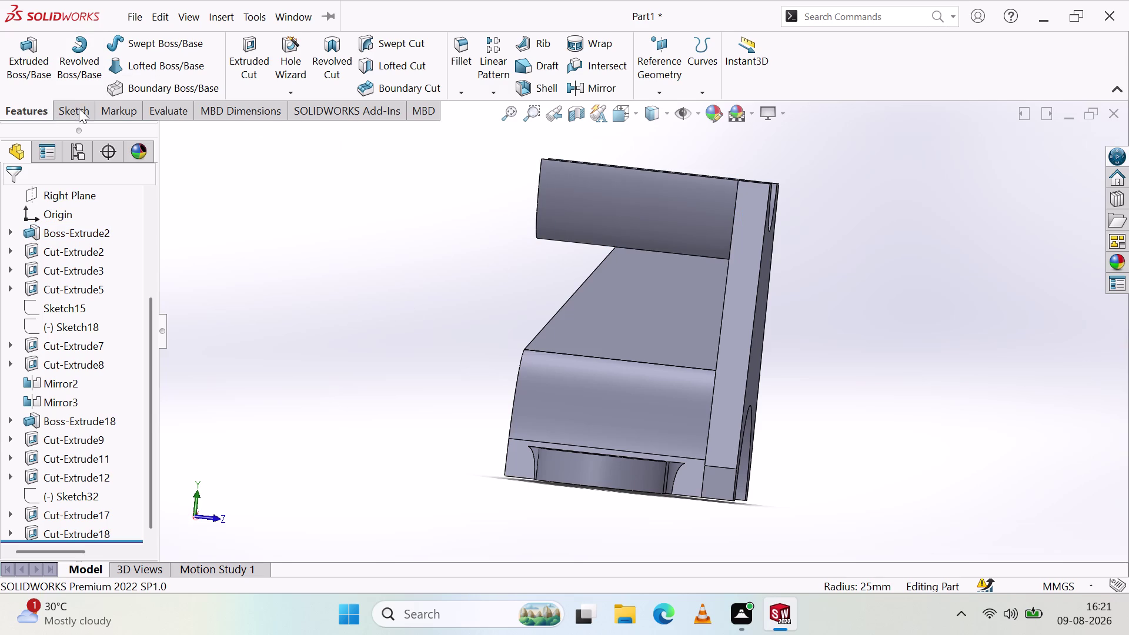
click(79, 108)
click(97, 52)
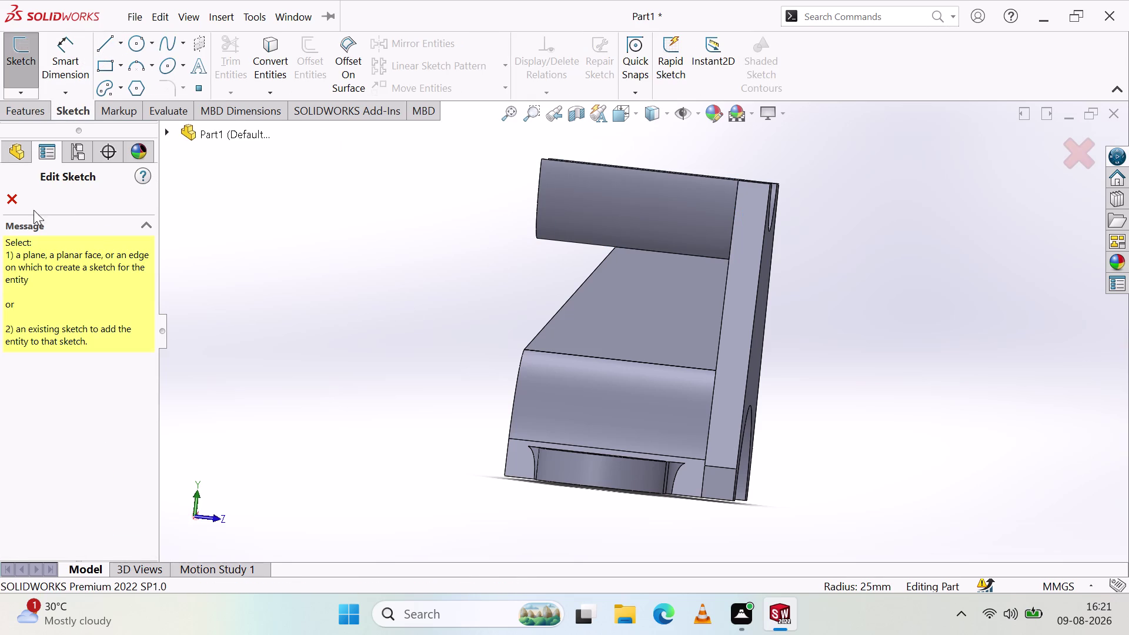
click(18, 196)
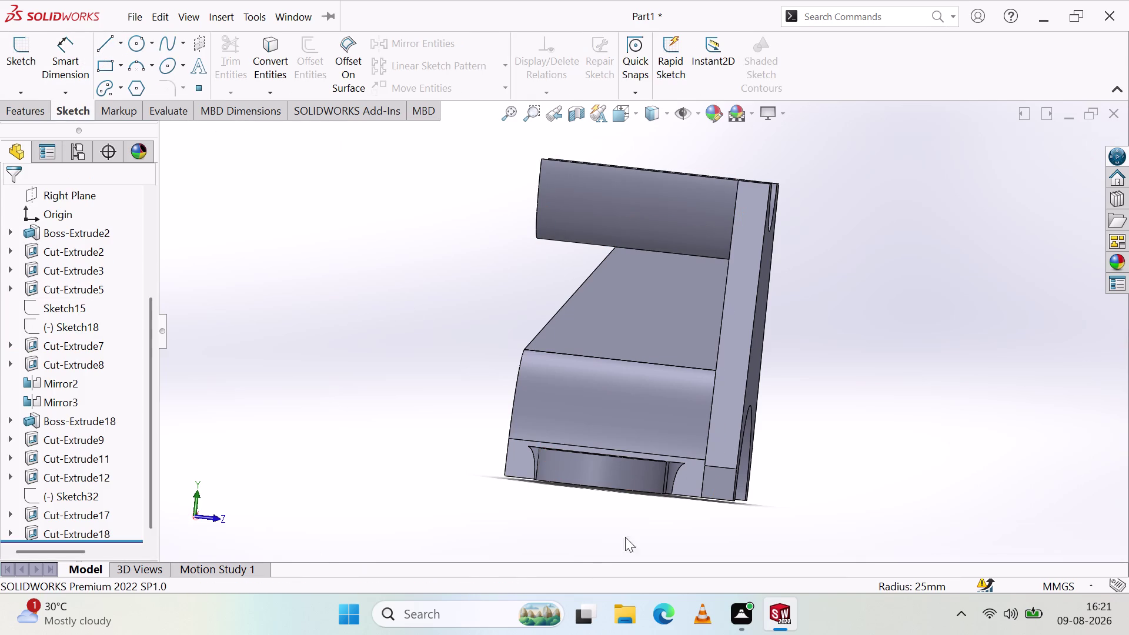
Orbit to view the saddle notches from the front, then cancel a pending sketch.
middle_drag(626, 475, 720, 520)
middle_drag(680, 304, 645, 292)
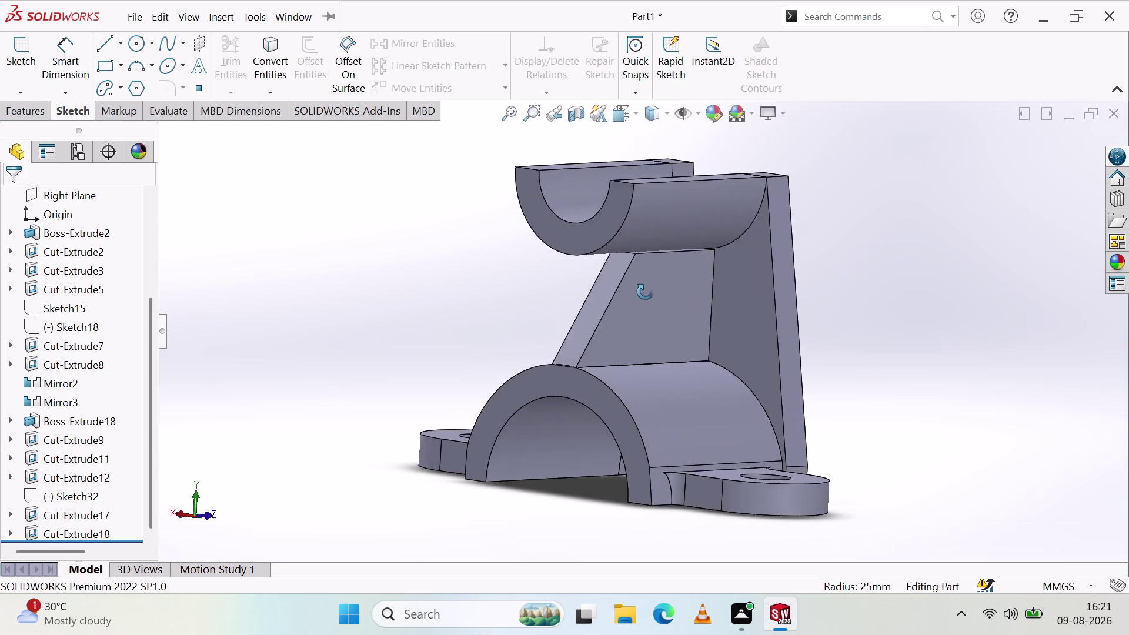
middle_drag(645, 292, 592, 270)
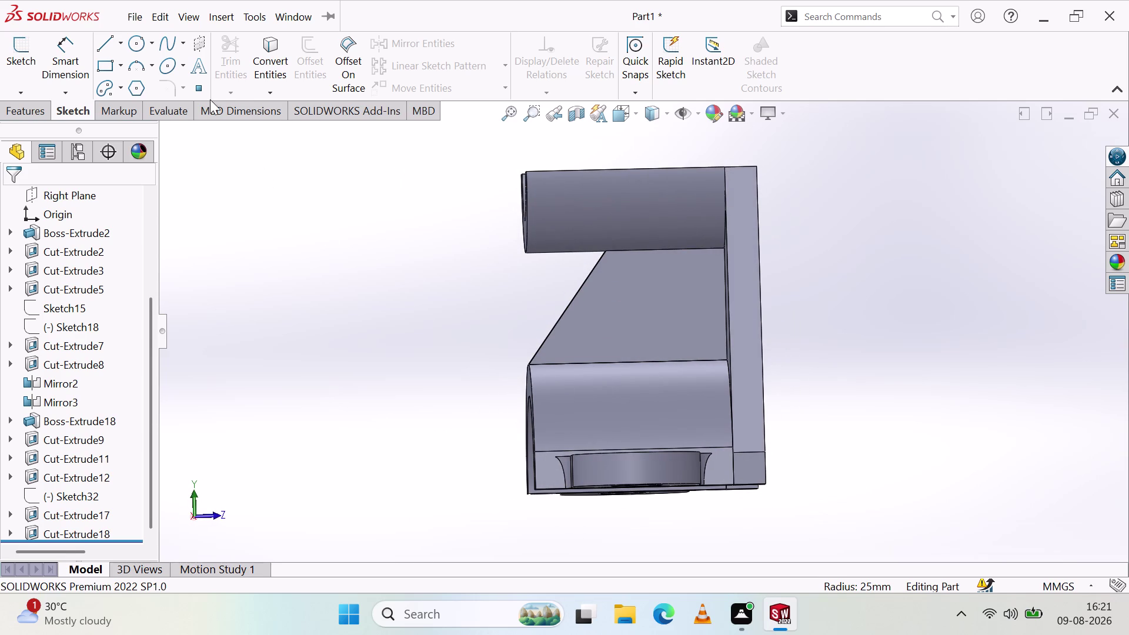
click(105, 40)
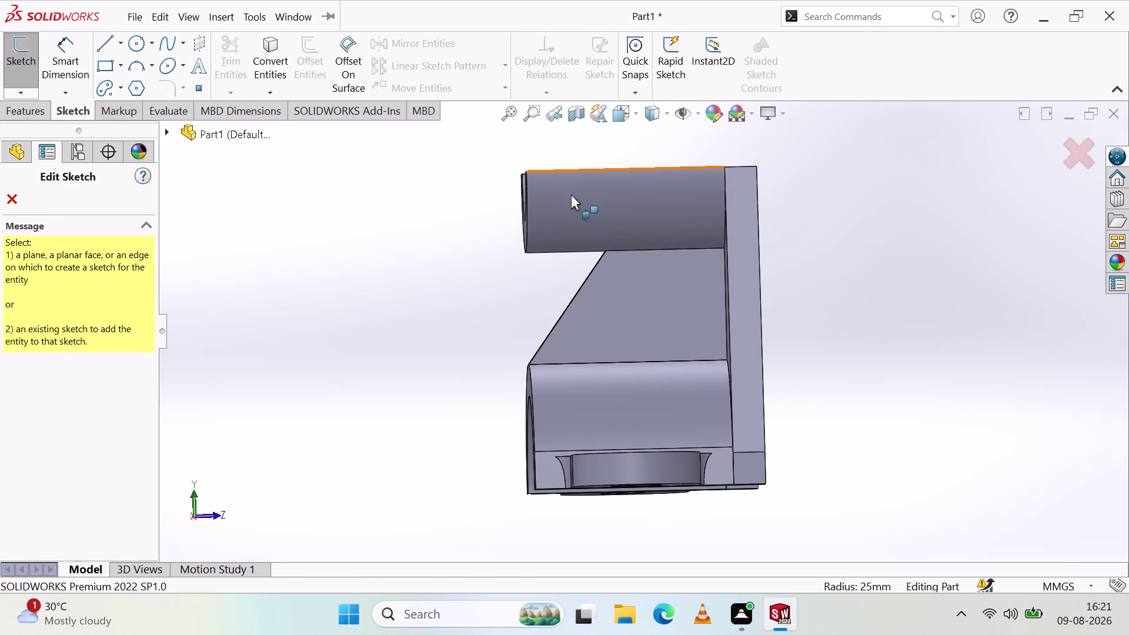
click(8, 201)
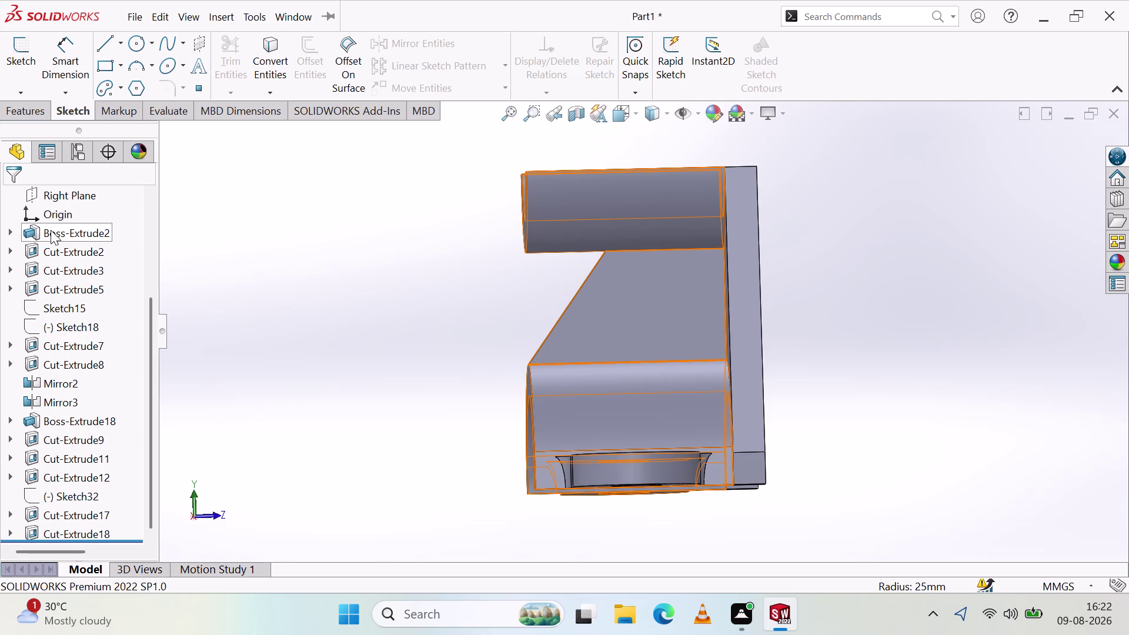
Orbit around the bracket's front and rear, then start Sketch37 on the side face.
middle_drag(380, 306, 475, 336)
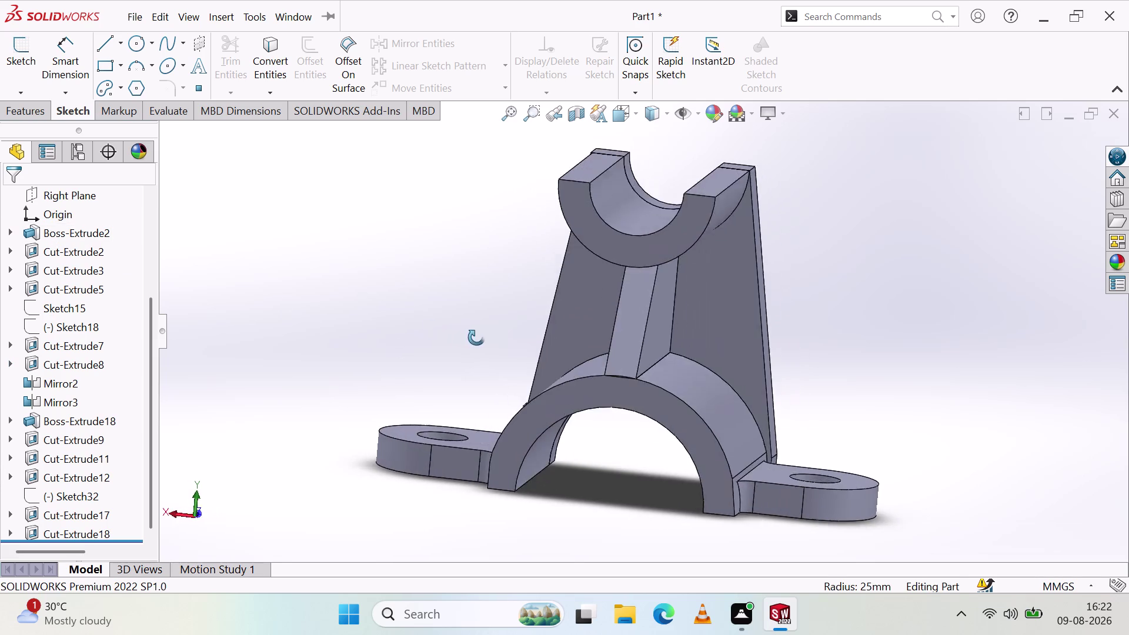
middle_drag(476, 337, 562, 357)
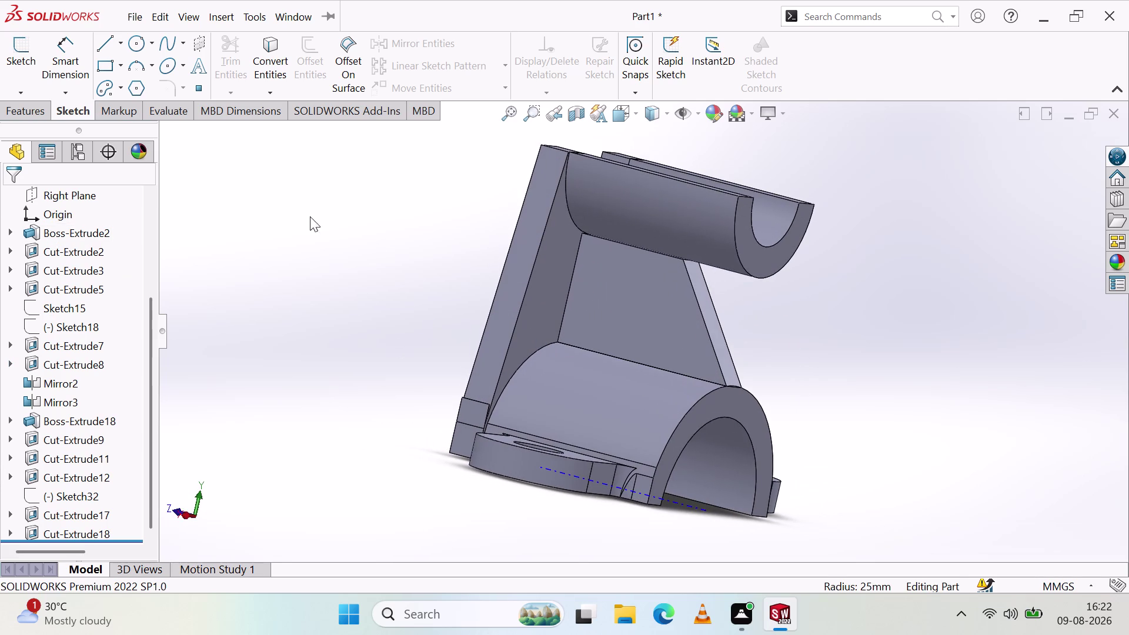
middle_drag(316, 216, 240, 186)
click(23, 70)
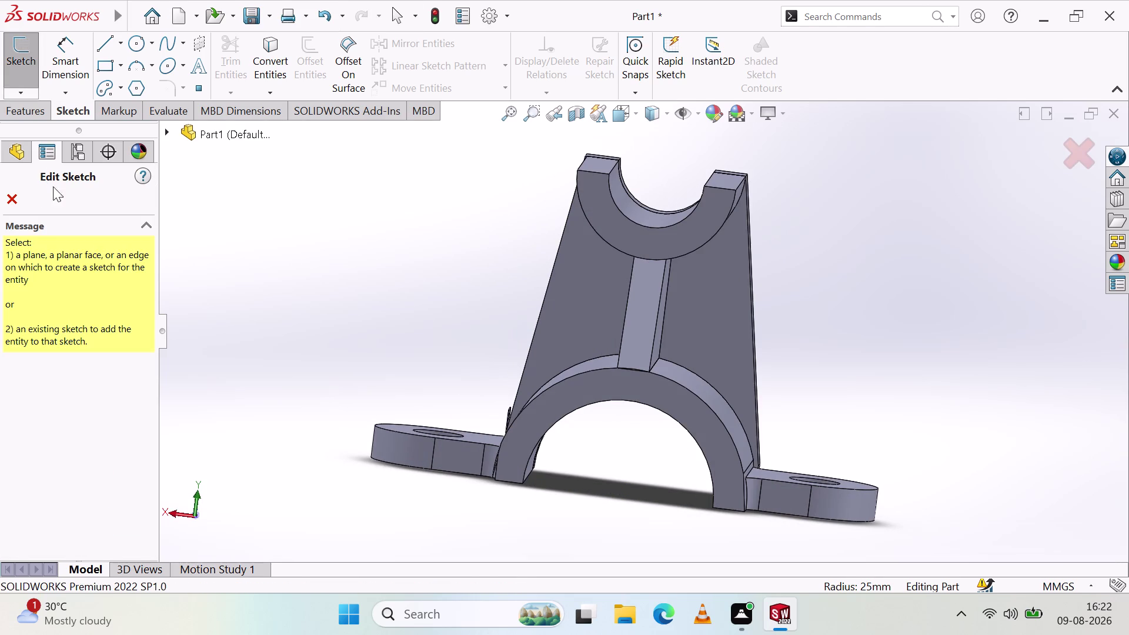
click(115, 49)
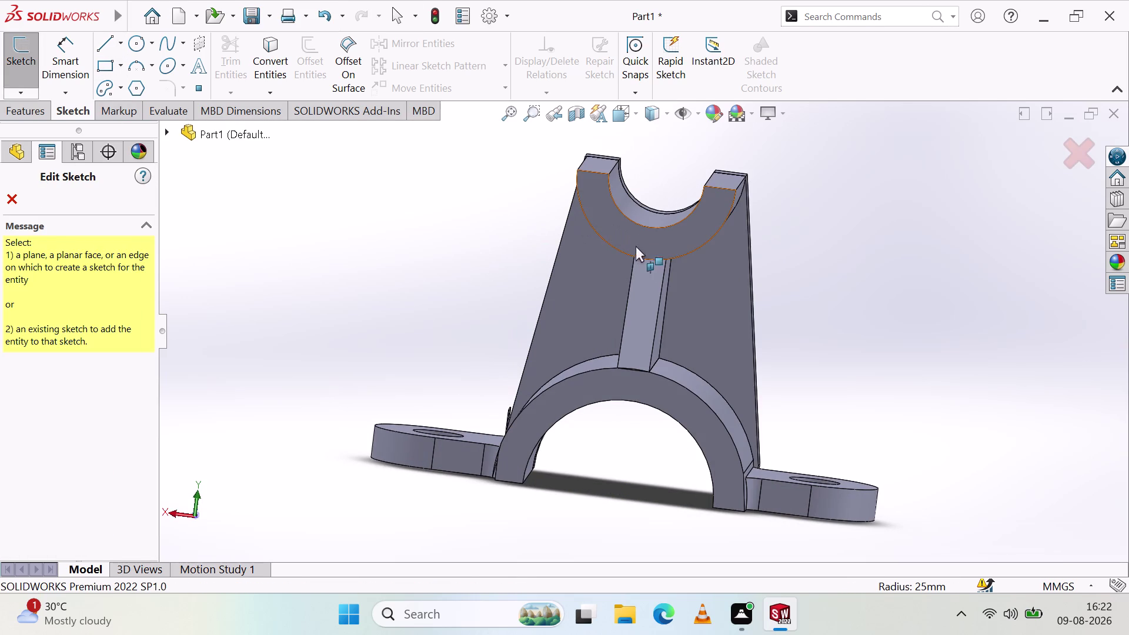
middle_drag(685, 246, 615, 209)
middle_click(614, 209)
On the side plane, draw a closed four-line profile over the upper saddle cylinder.
click(667, 313)
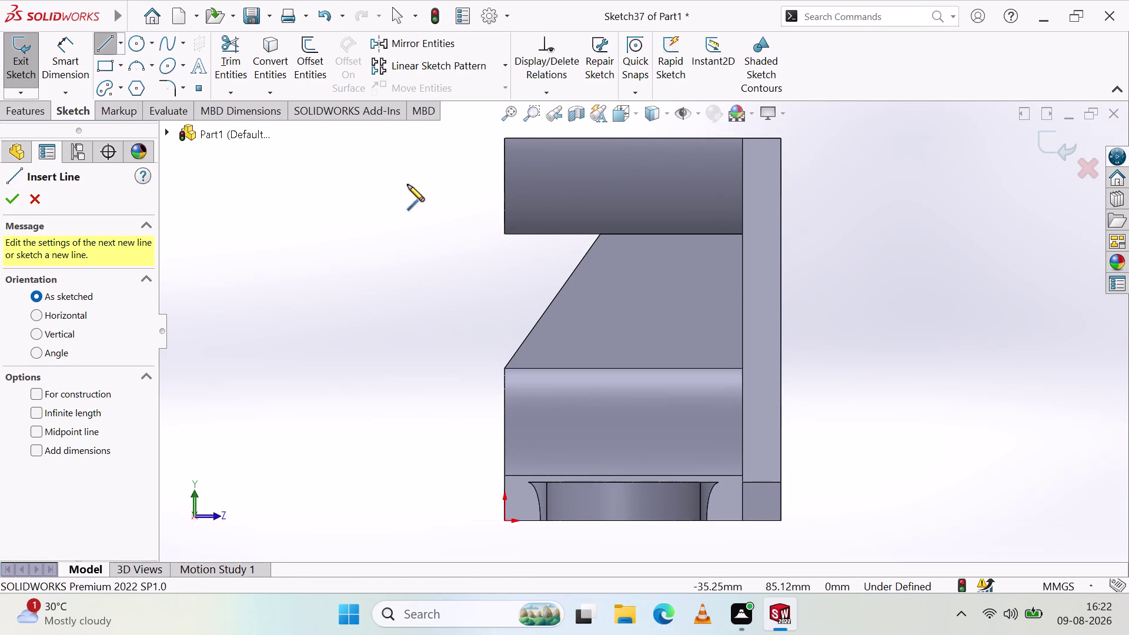
click(600, 234)
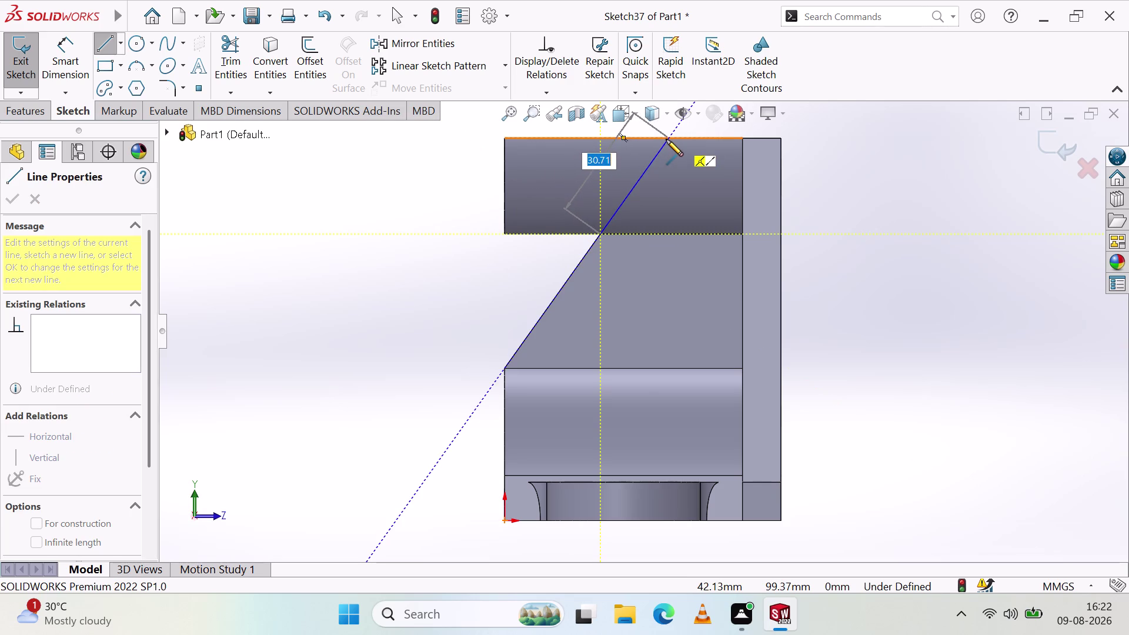
click(667, 138)
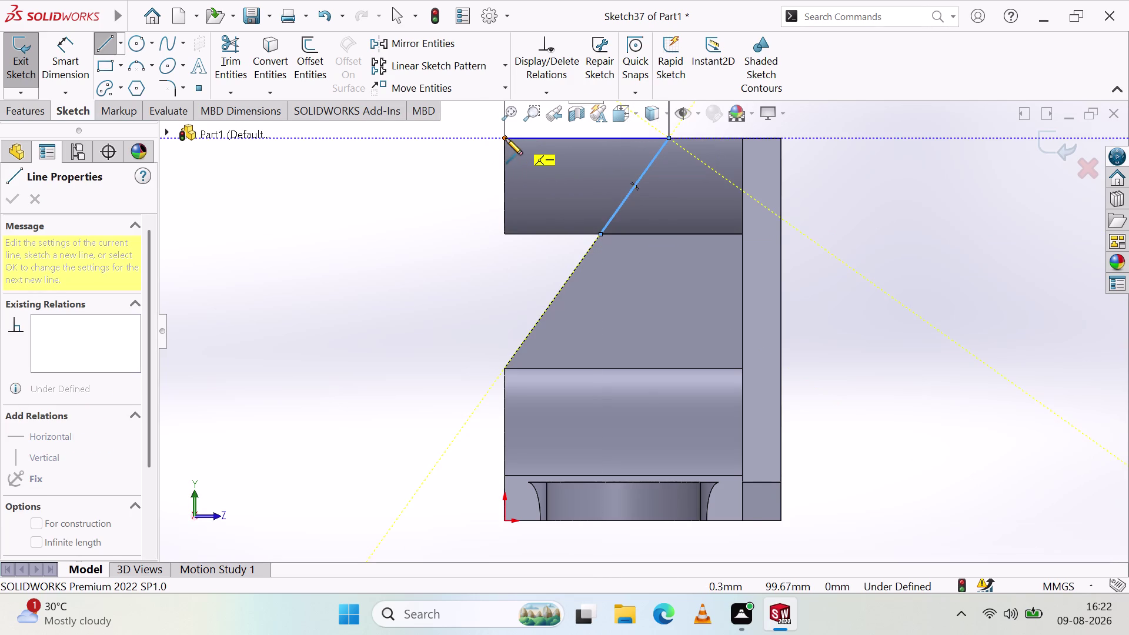
click(506, 139)
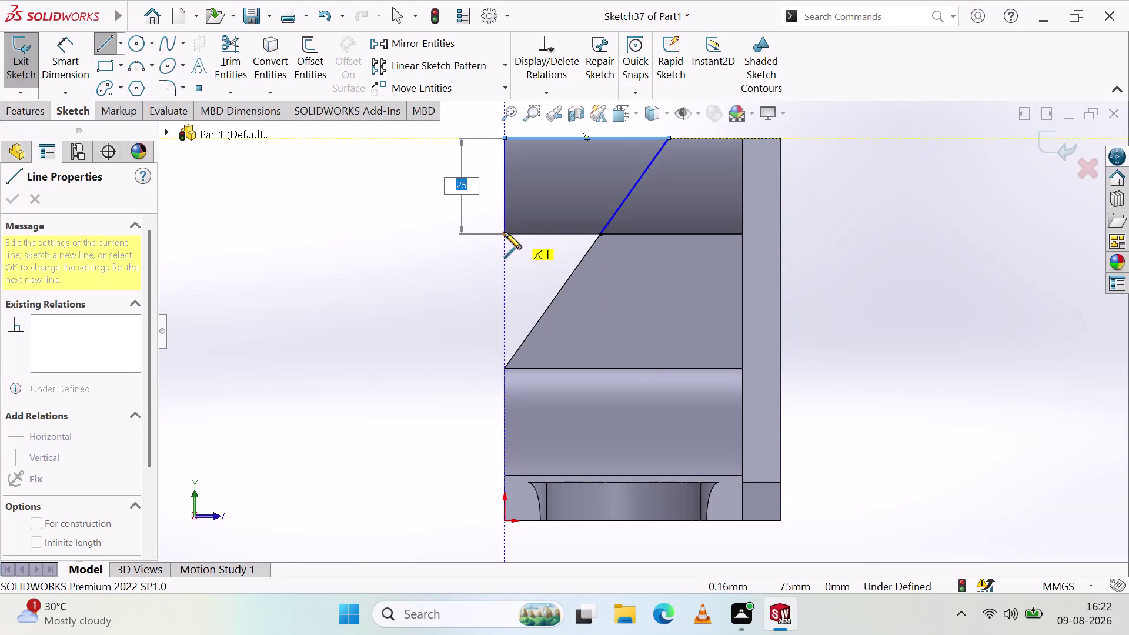
click(505, 232)
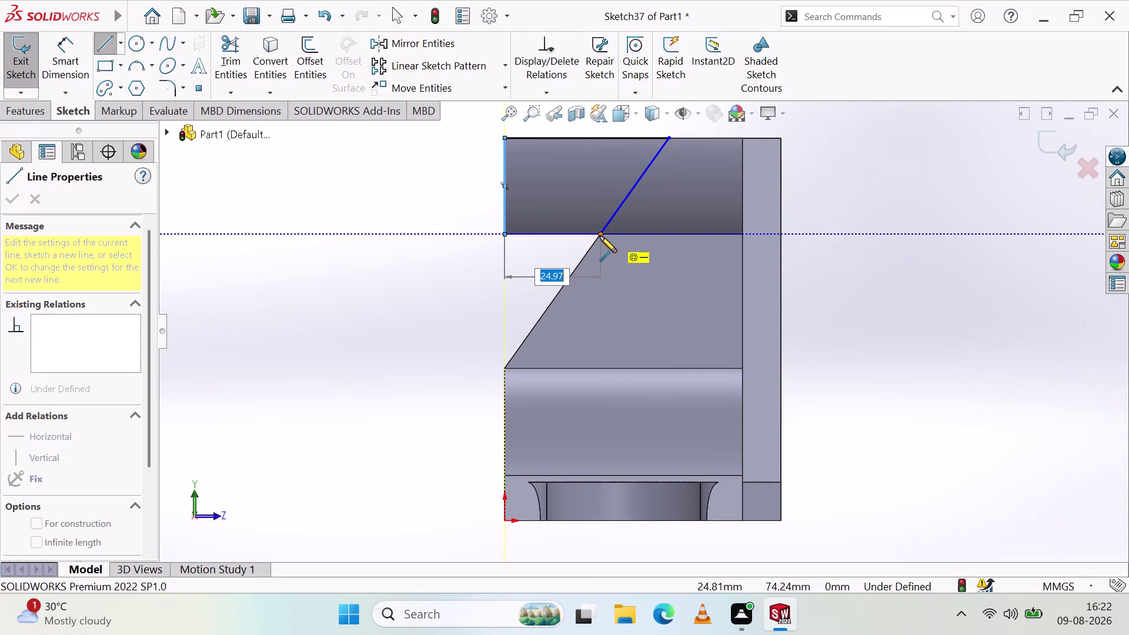
click(600, 235)
Orbit and zoom around the bracket to inspect the closed profile from several angles.
middle_drag(466, 236, 605, 272)
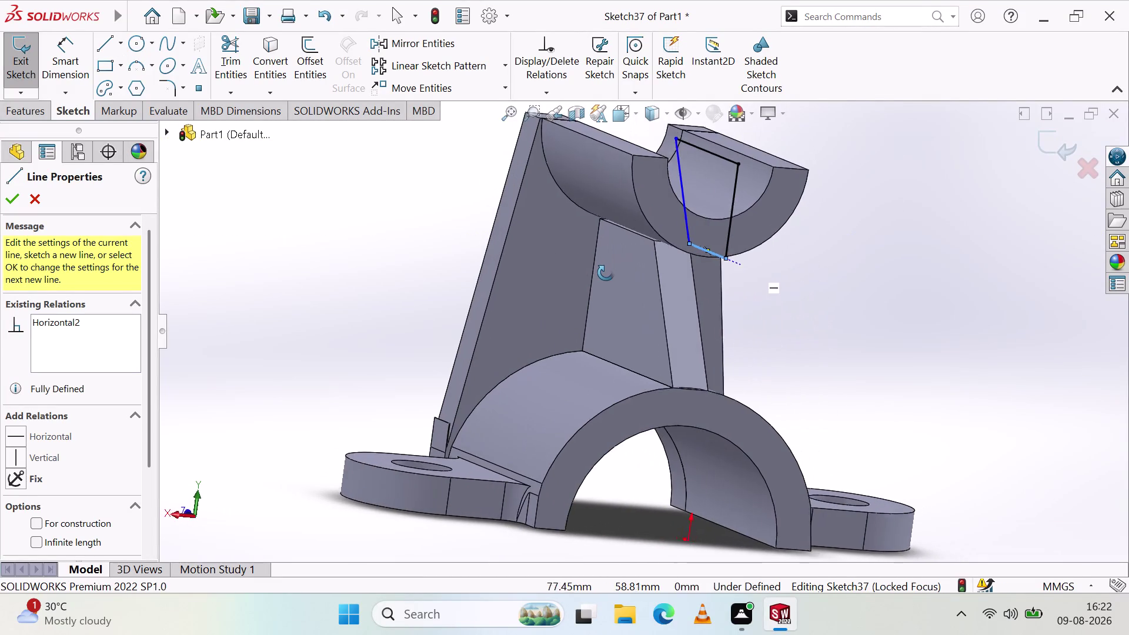
middle_drag(605, 272, 498, 243)
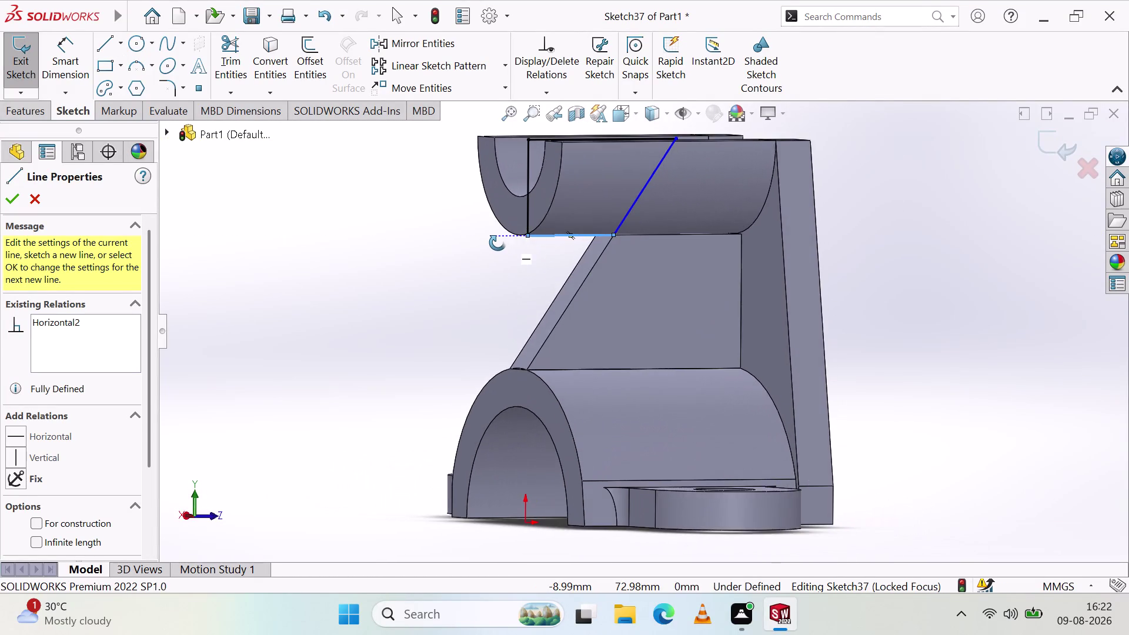
middle_drag(497, 243, 570, 353)
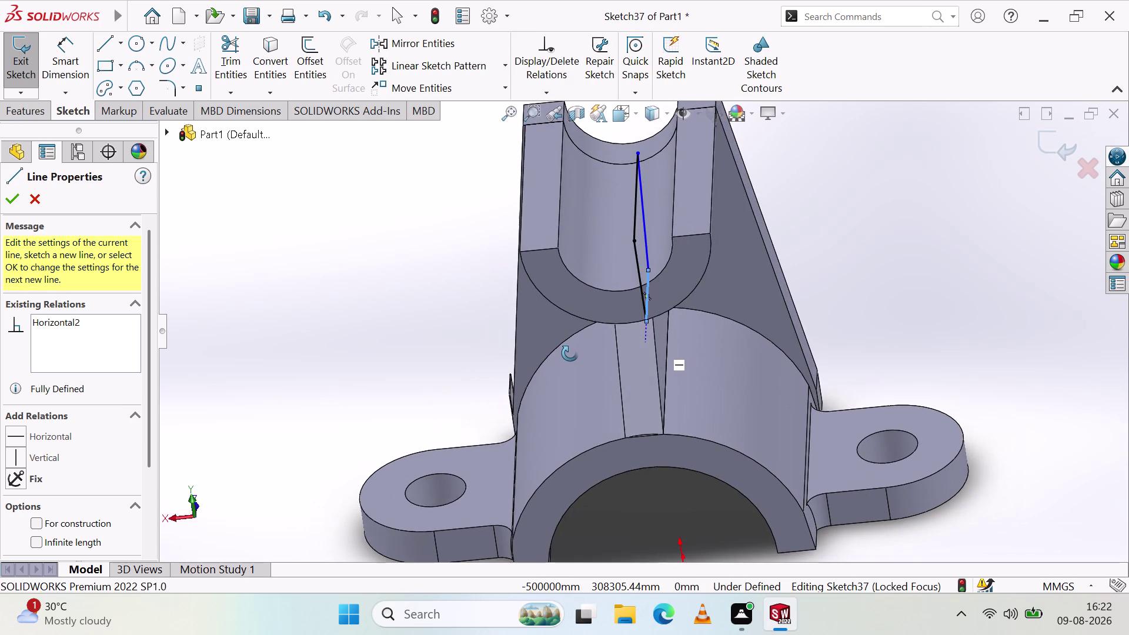
middle_drag(570, 354, 653, 383)
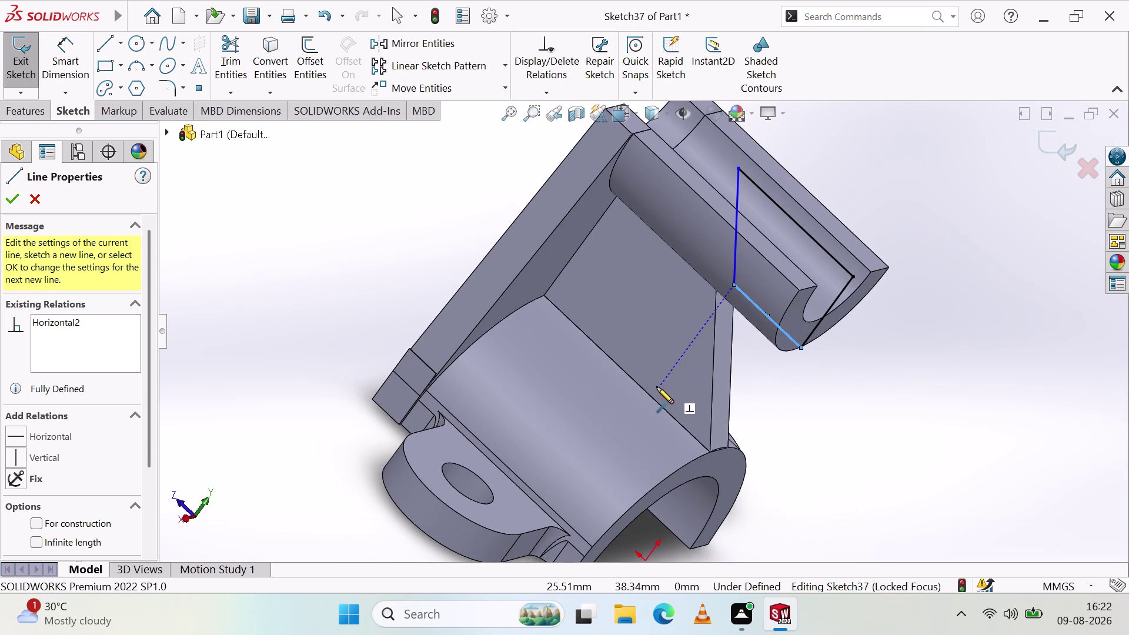
scroll(down, 3)
middle_drag(837, 415, 836, 416)
key(Escape)
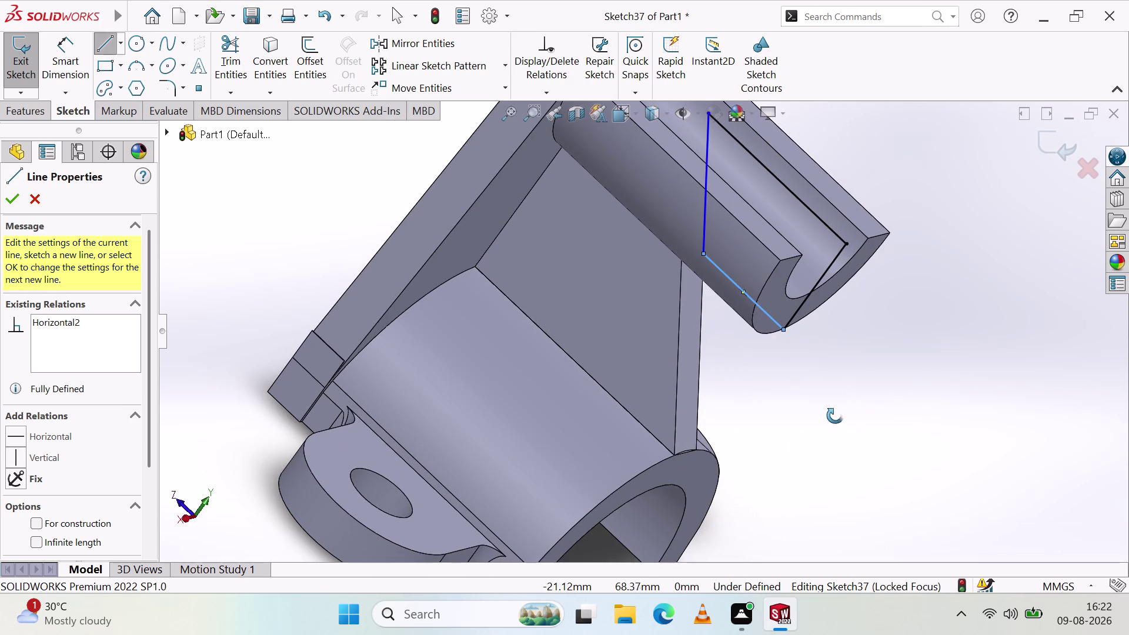
middle_drag(836, 416, 785, 427)
scroll(down, 3)
middle_drag(822, 408, 858, 395)
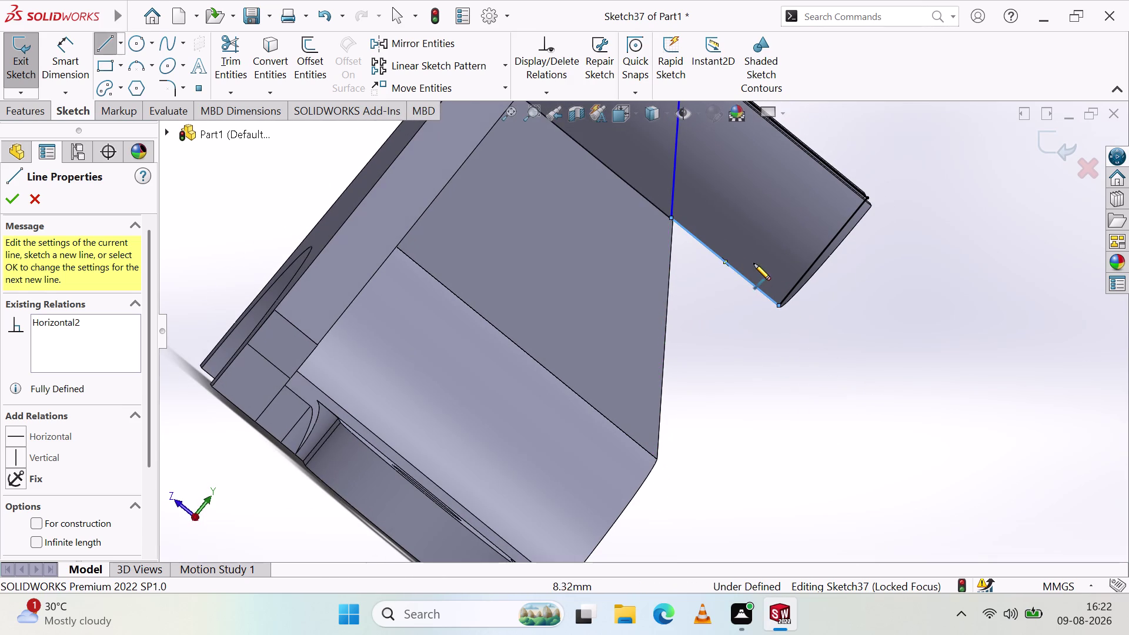
middle_drag(870, 337, 653, 316)
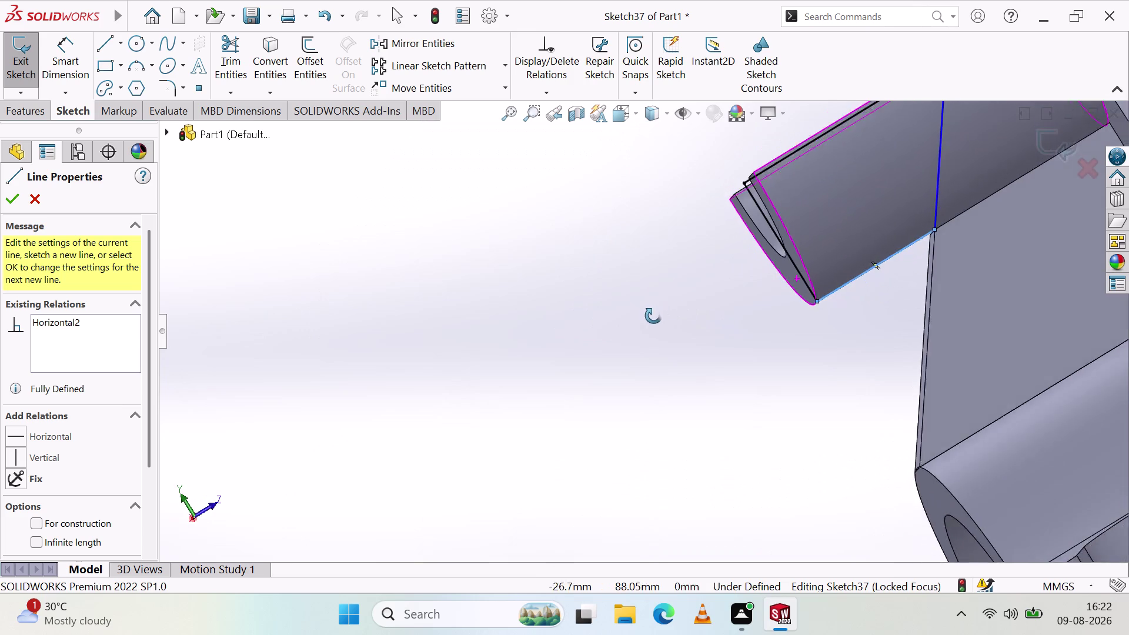
middle_drag(653, 315, 638, 327)
scroll(up, 3)
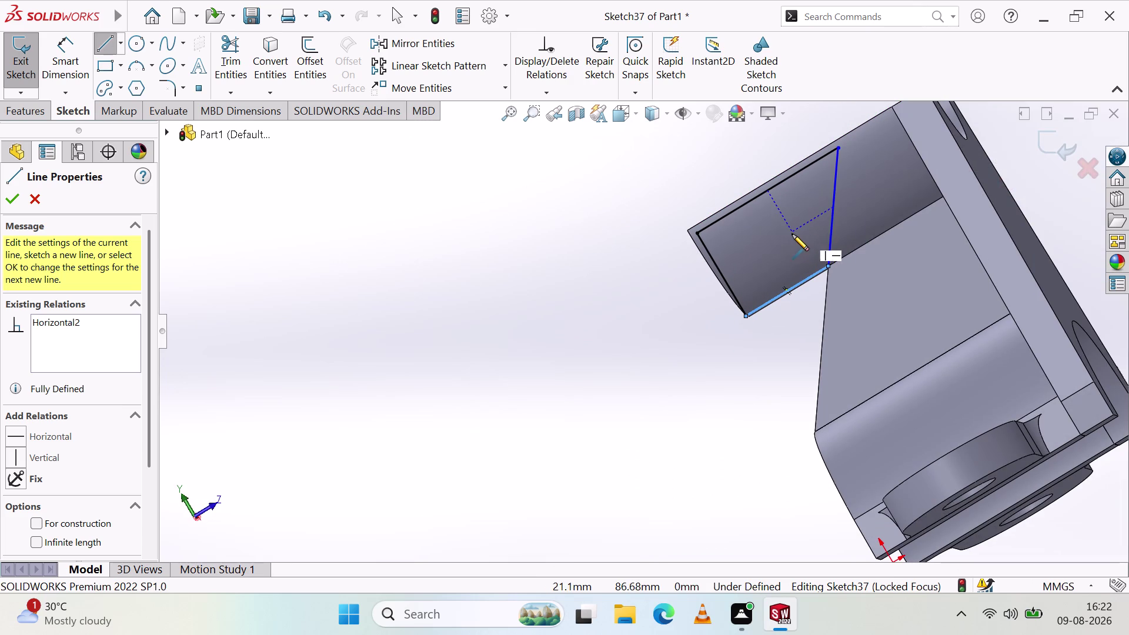
Finish the line in progress from its right-click options menu.
click(790, 243)
right_click(790, 243)
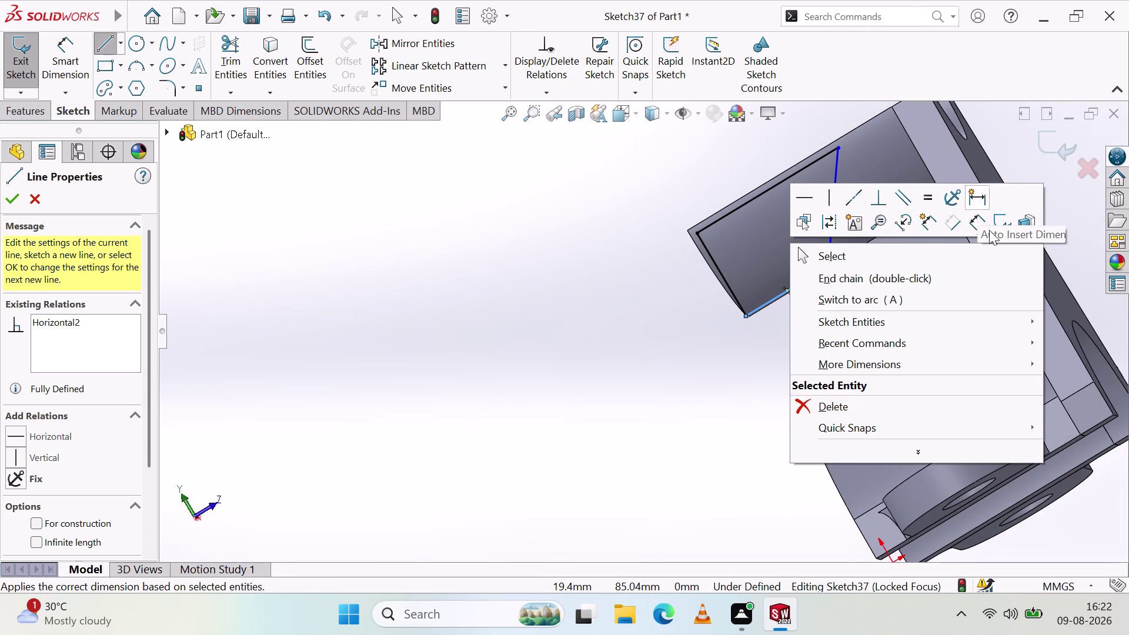
click(1009, 225)
click(769, 234)
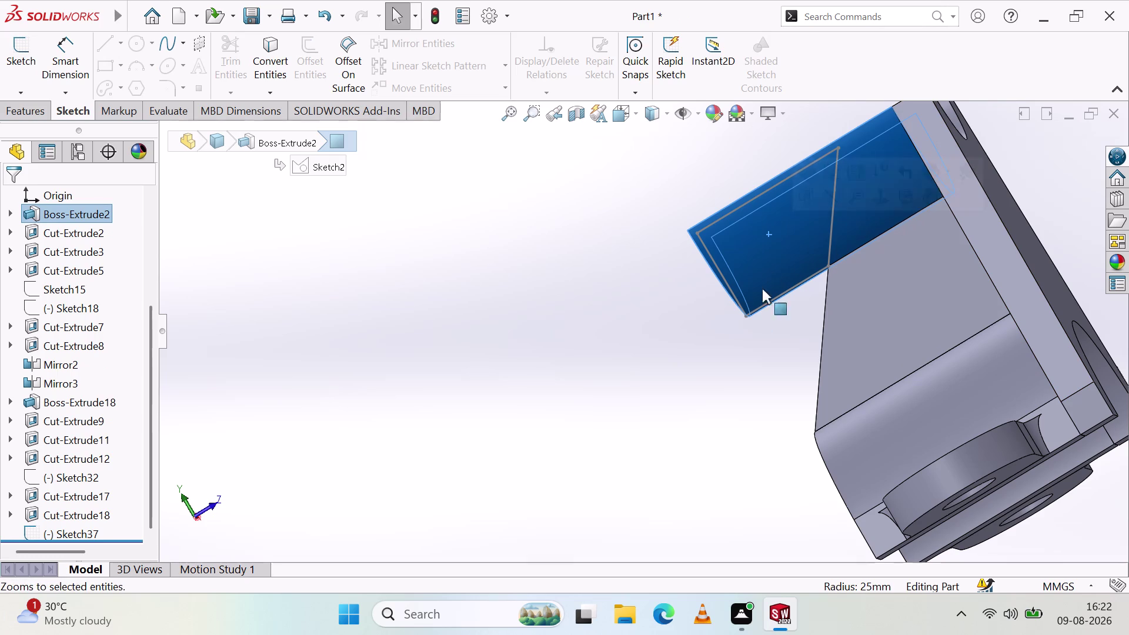
Clear the face selection, dismiss the view menu, and return to the Sketch commands.
click(732, 330)
click(774, 239)
click(715, 322)
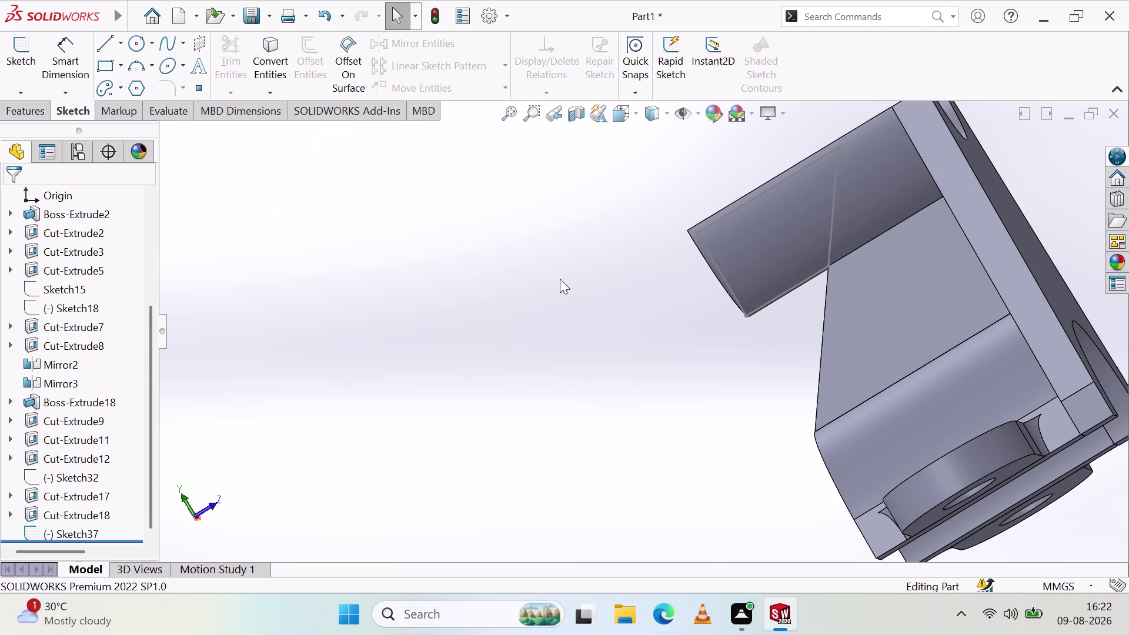
right_click(511, 270)
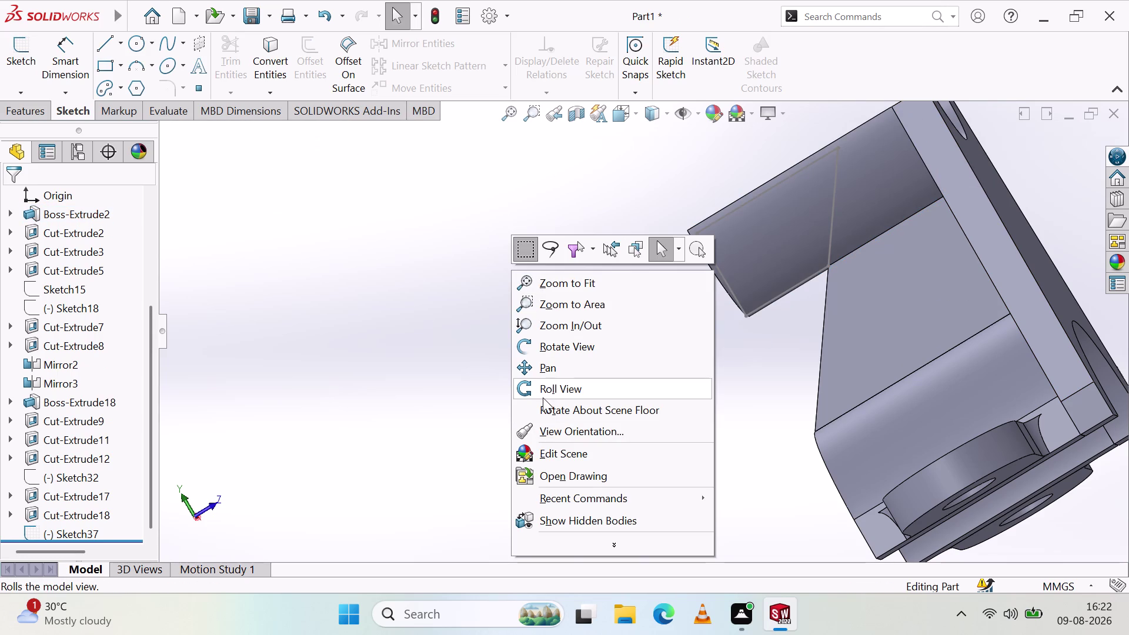
click(381, 306)
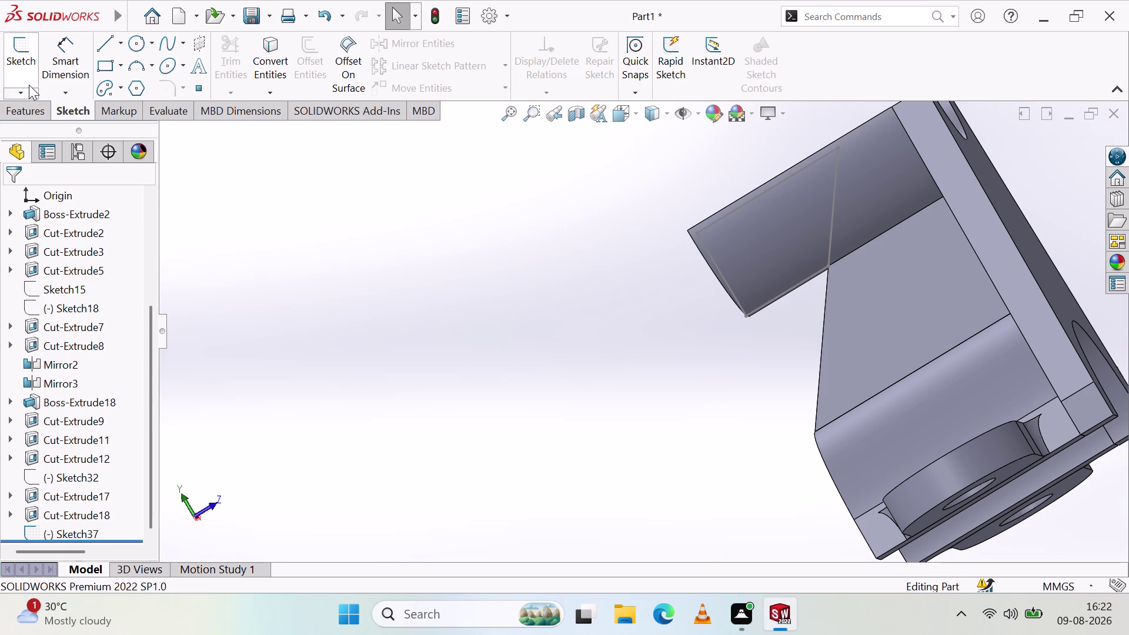
click(17, 104)
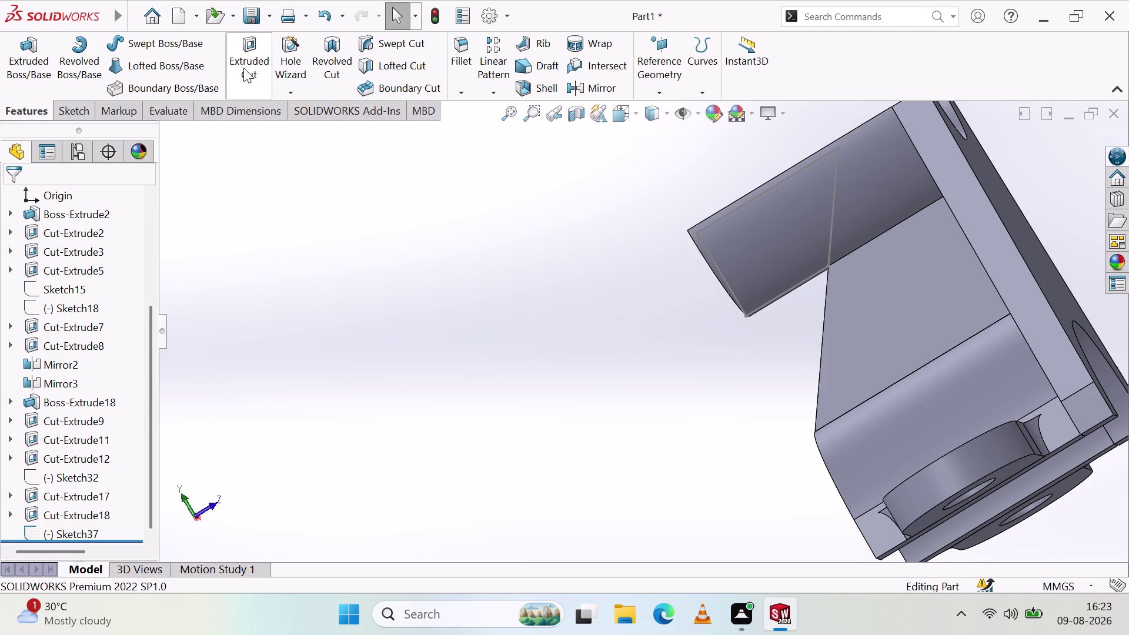
click(90, 111)
click(105, 44)
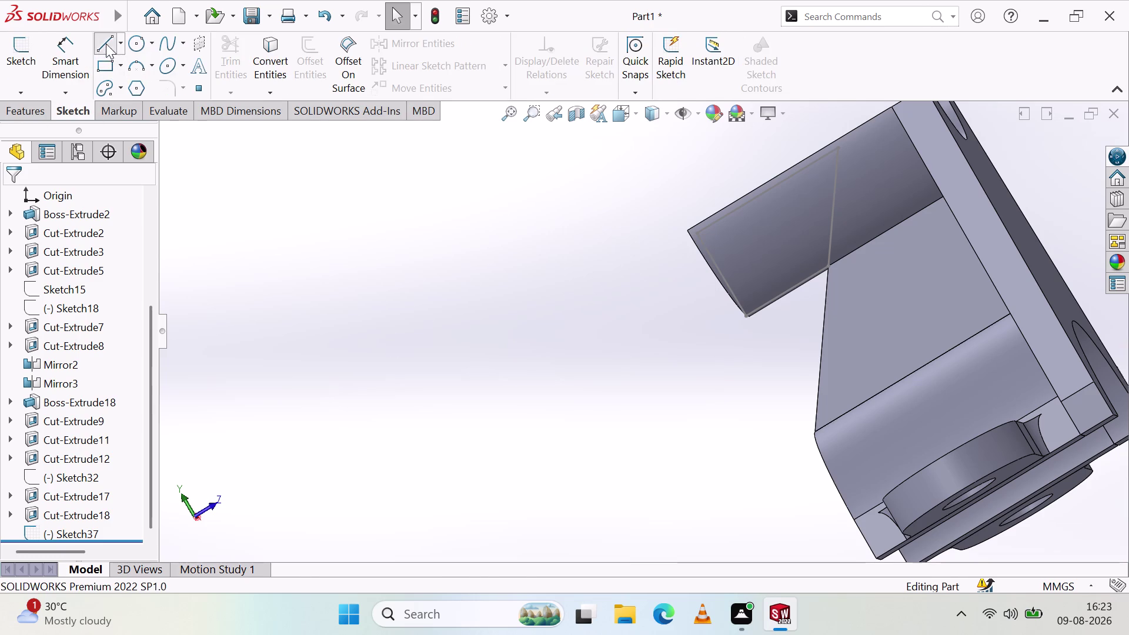
Start a sketch on a face, orbit around the angled arm, then exit the empty sketch.
click(763, 244)
click(746, 220)
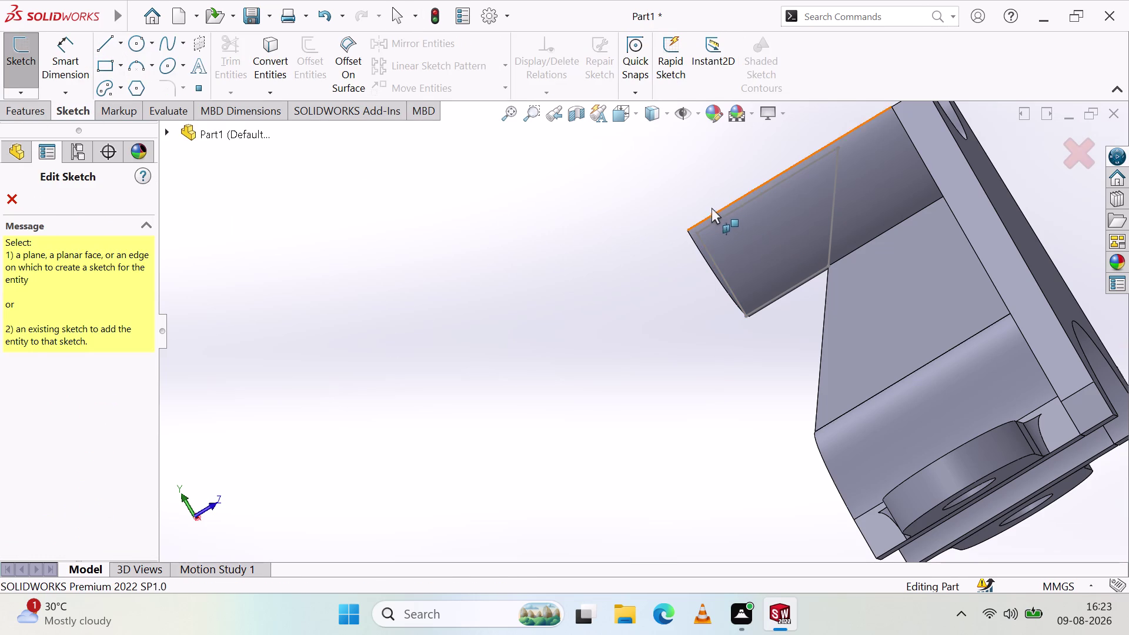
click(711, 209)
click(716, 216)
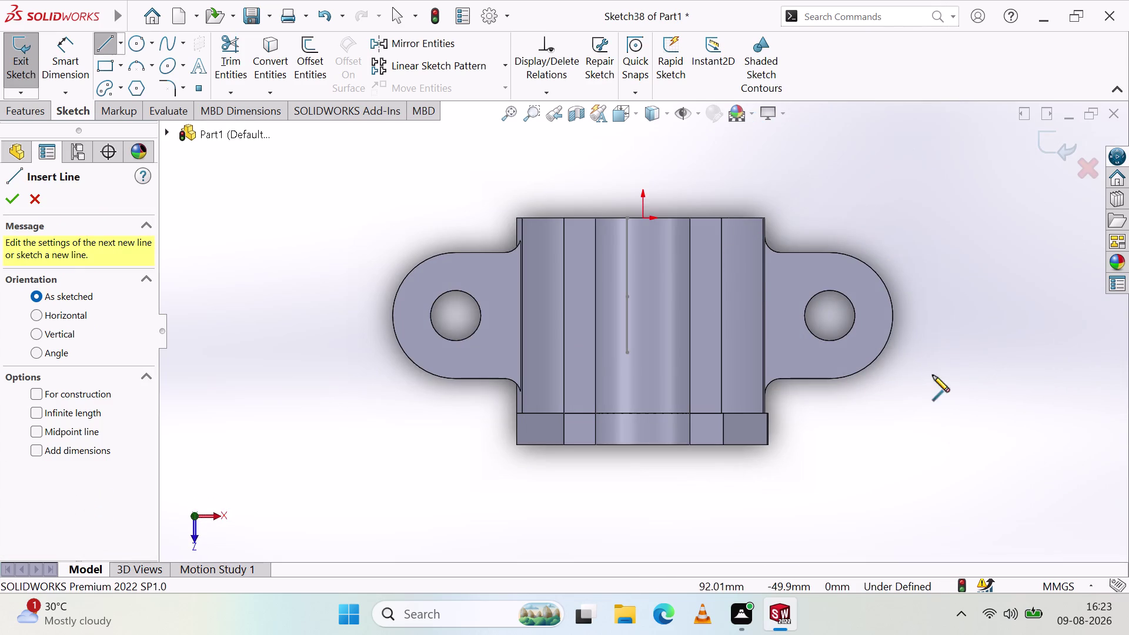
middle_drag(933, 375, 1120, 324)
click(737, 232)
middle_drag(806, 219, 735, 264)
right_click(843, 194)
click(876, 213)
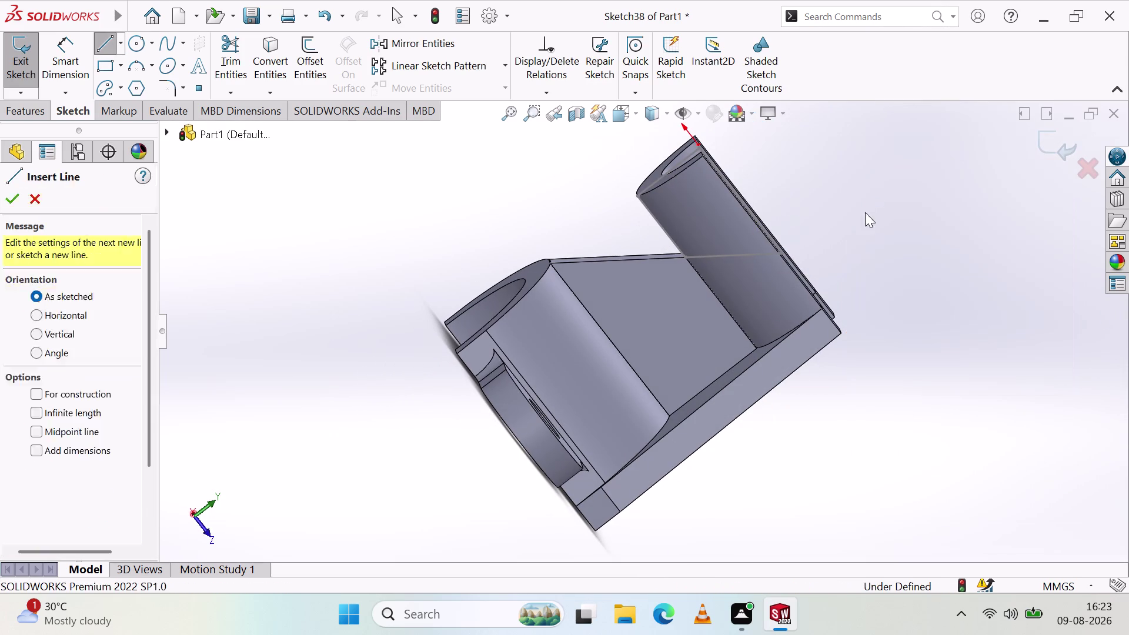
click(745, 229)
right_click(738, 229)
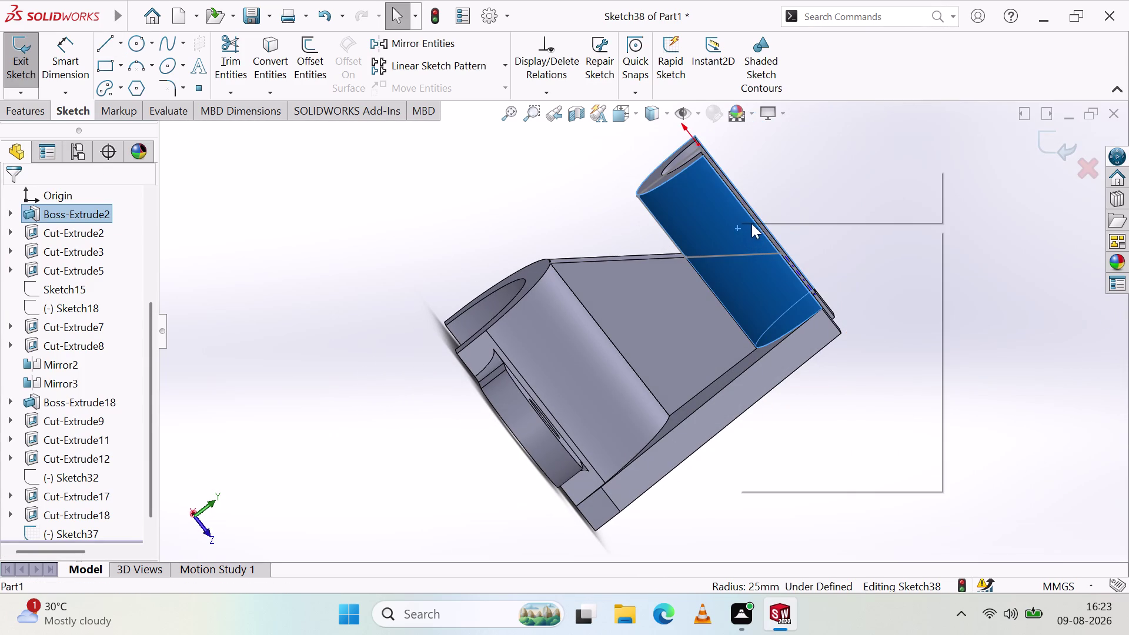
click(930, 217)
Open the arm's original sketch for editing, then undo and reselect its face.
click(731, 217)
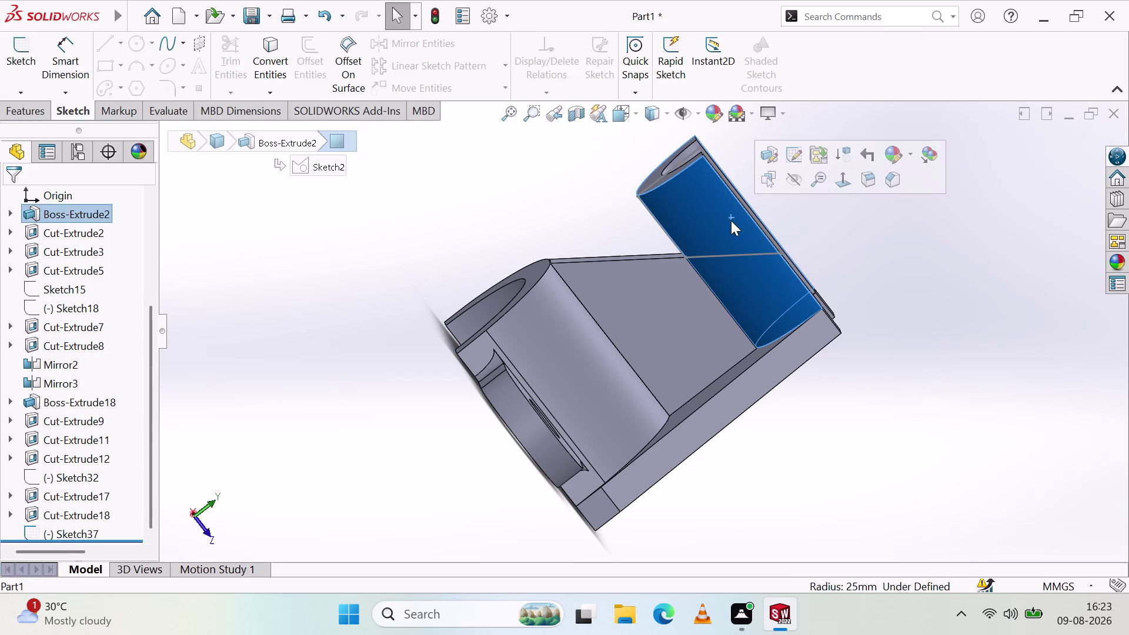
click(796, 163)
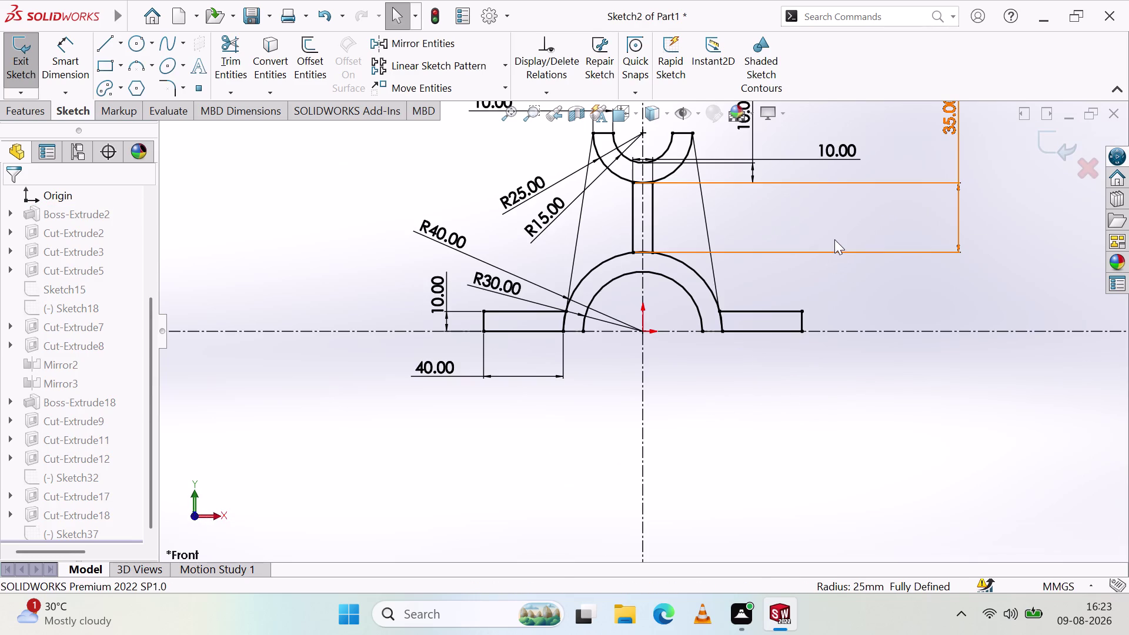
key(ctrl+z)
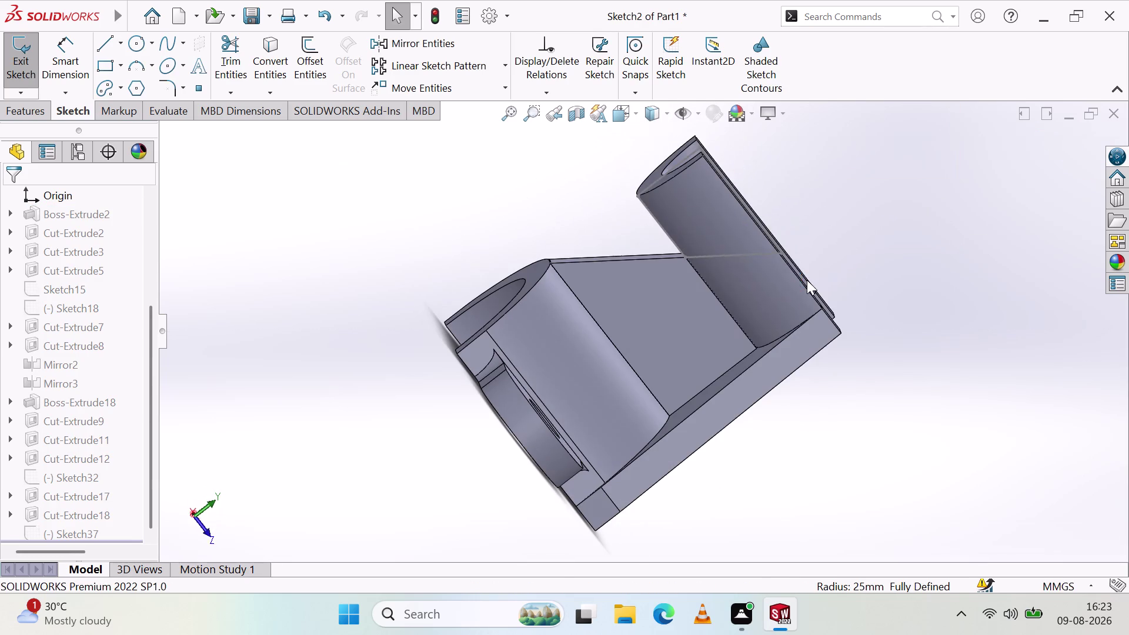
click(719, 216)
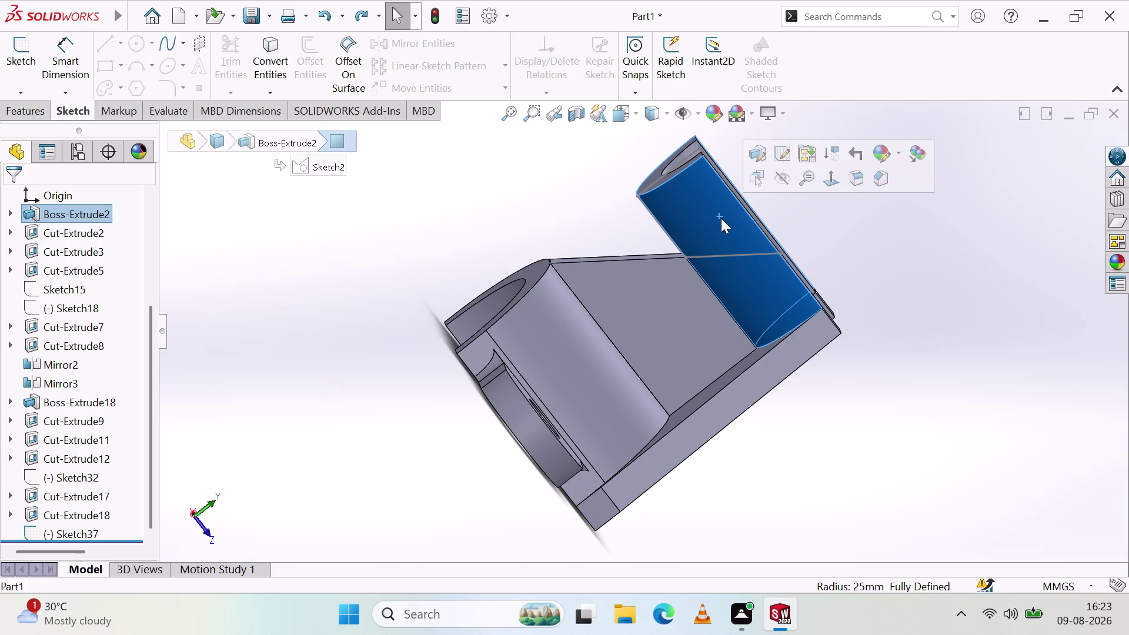
Orbit to the flat face below the arm and start Sketch39 on it.
scroll(down, 3)
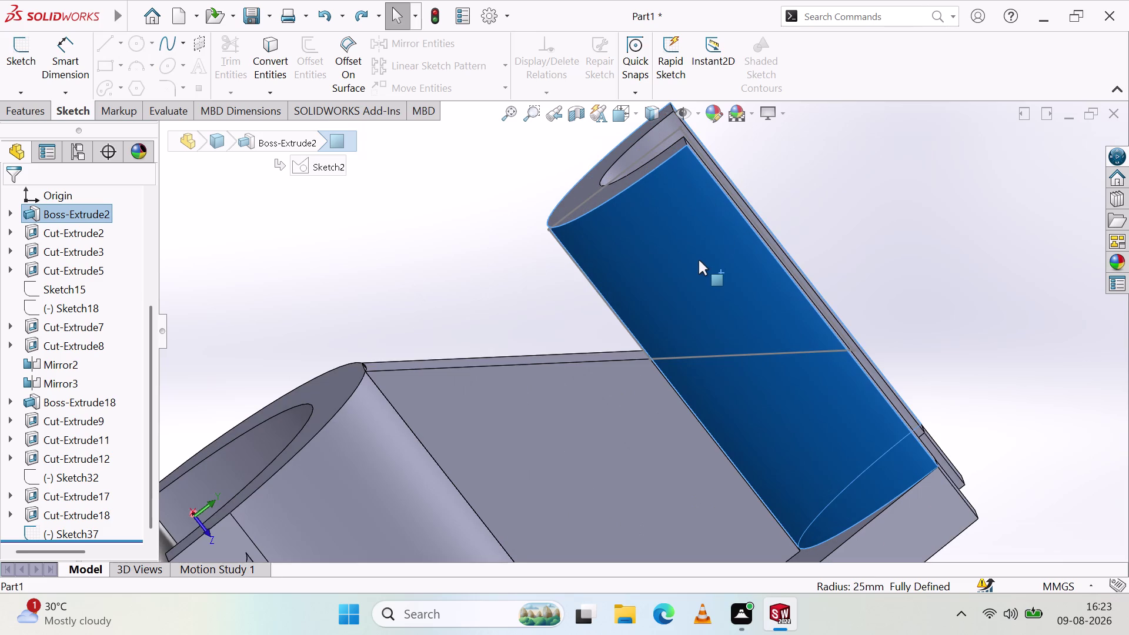
middle_drag(699, 265, 697, 252)
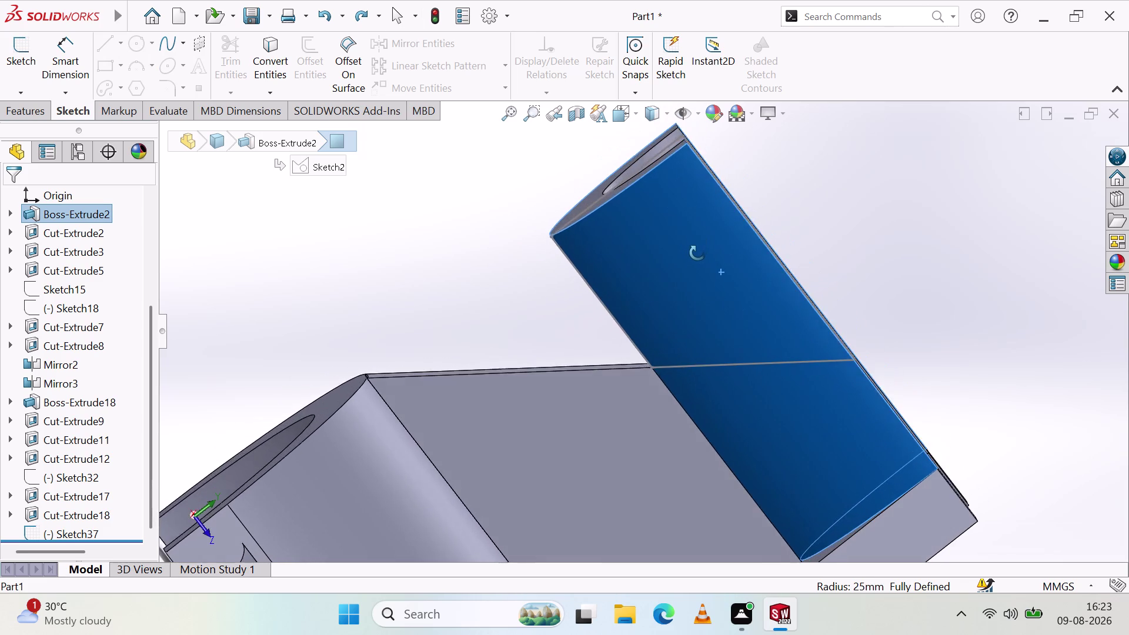
middle_drag(698, 253, 695, 243)
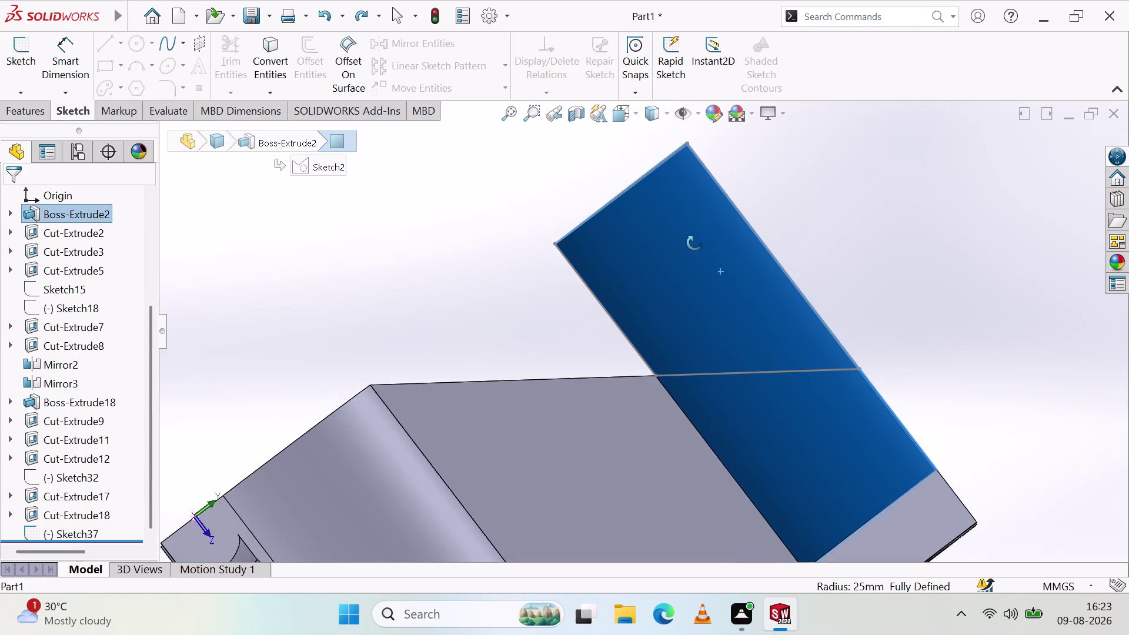
middle_drag(695, 243, 697, 242)
middle_click(697, 243)
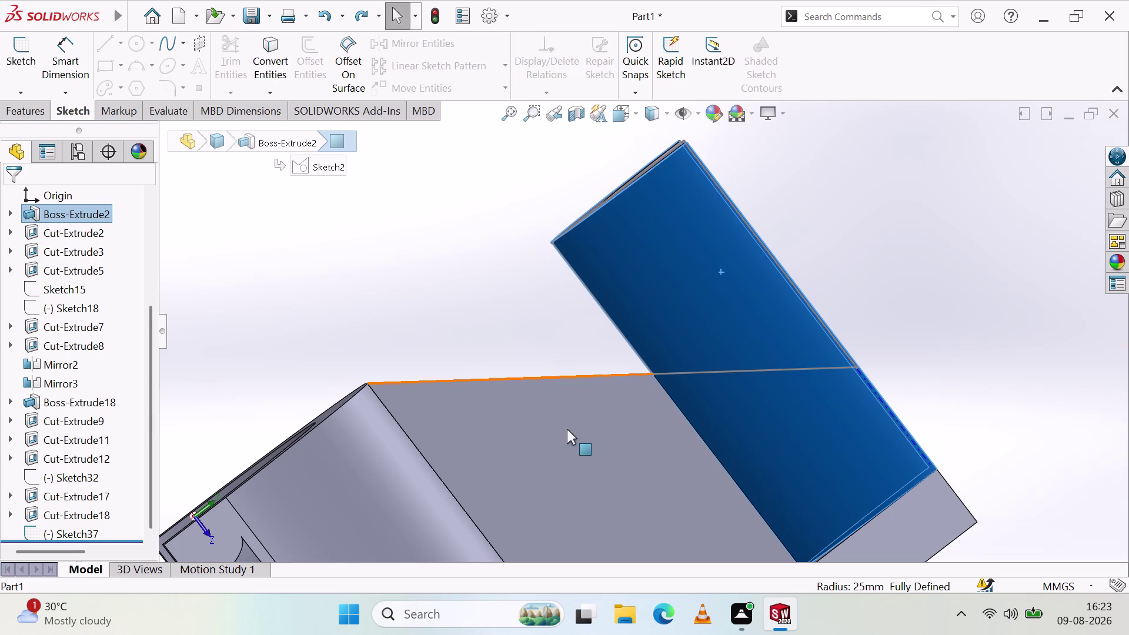
click(567, 430)
click(621, 387)
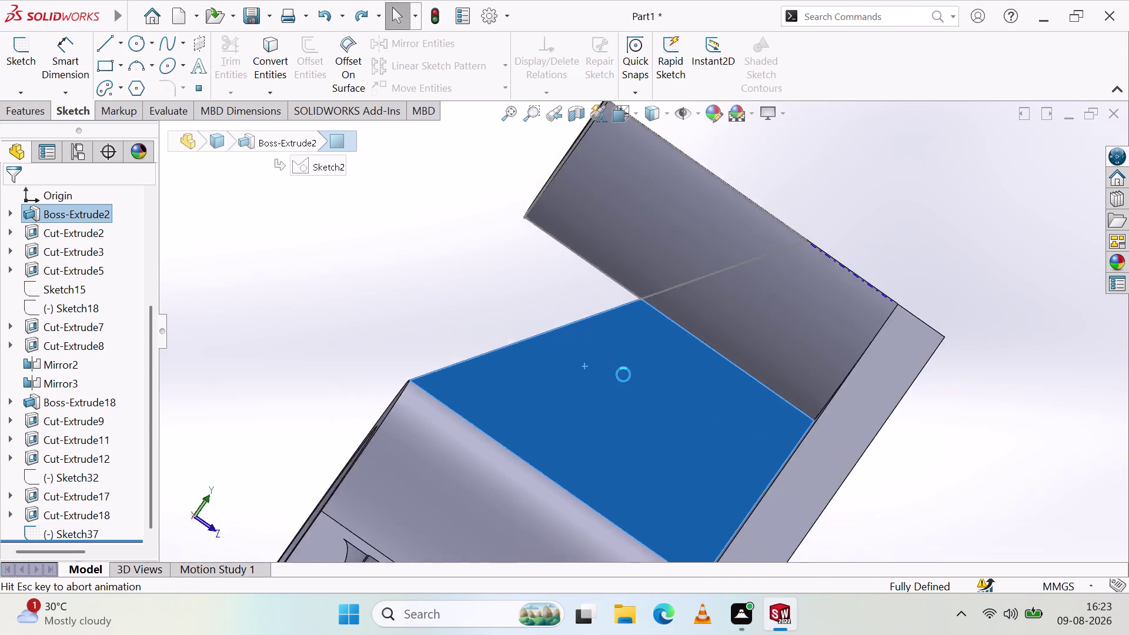
click(100, 44)
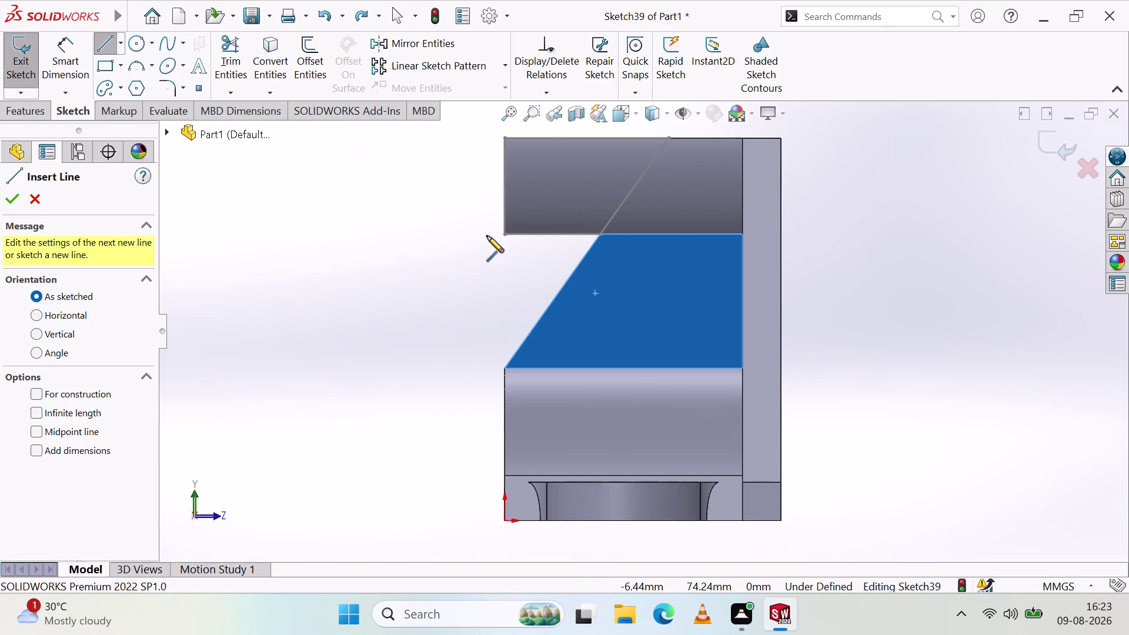
Draw slanted, horizontal and vertical lines closing a four-sided profile, then stop line drawing.
scroll(up, 3)
scroll(down, 3)
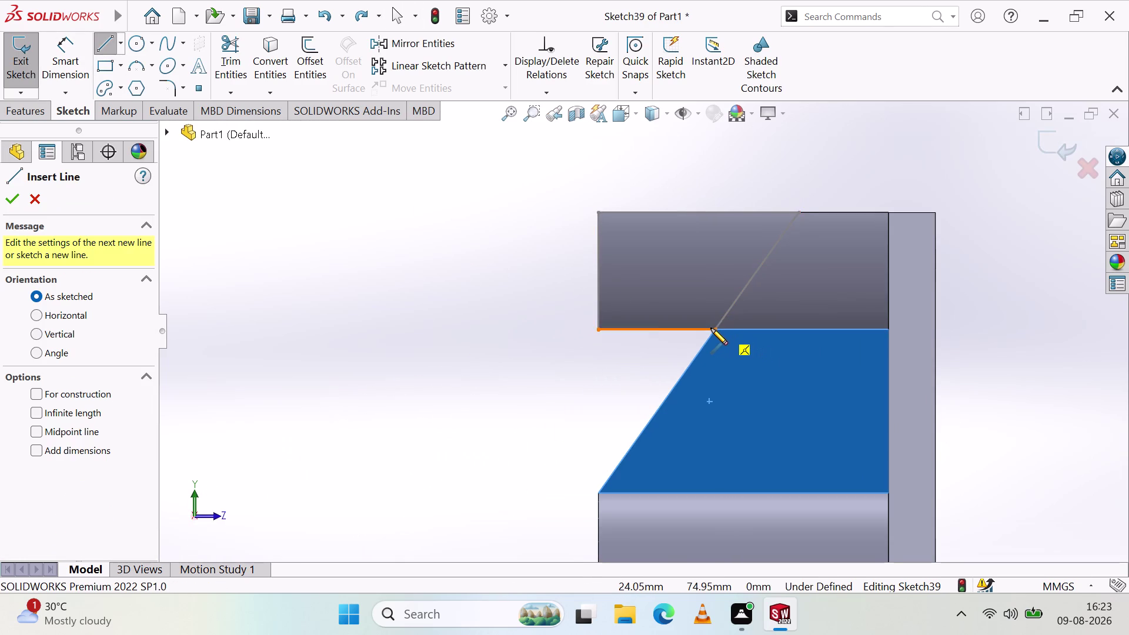
click(711, 329)
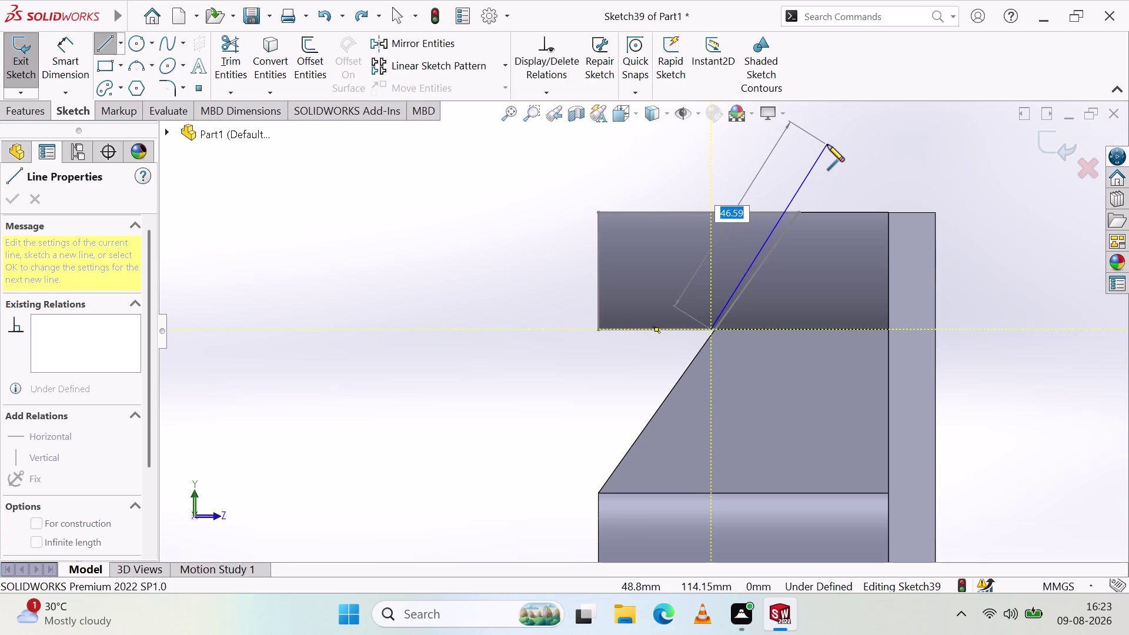
click(848, 134)
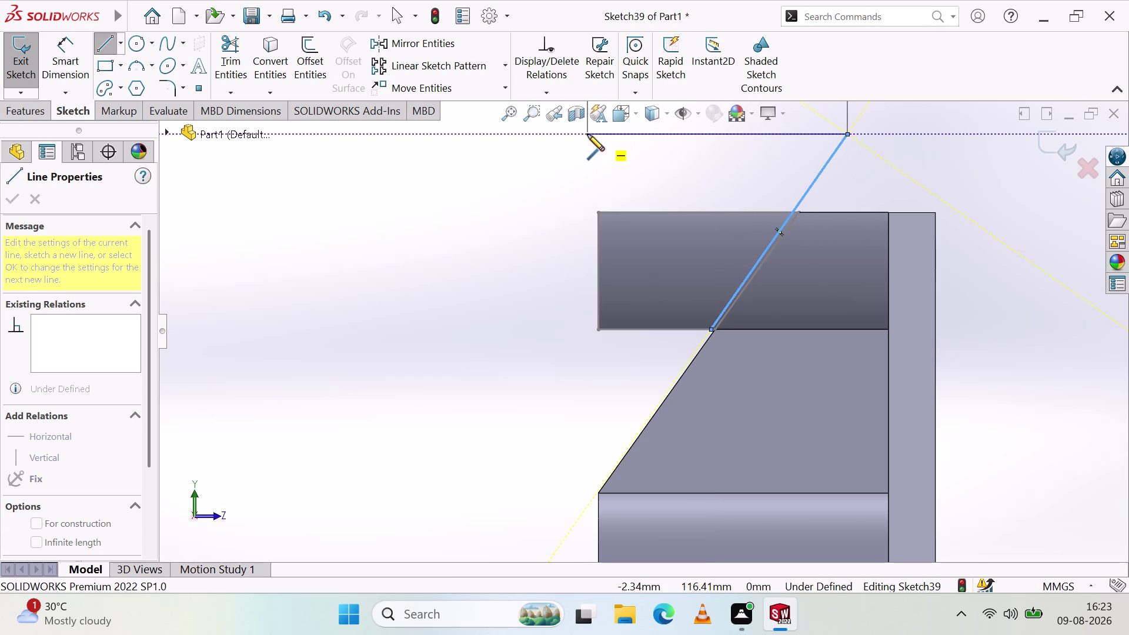
click(562, 132)
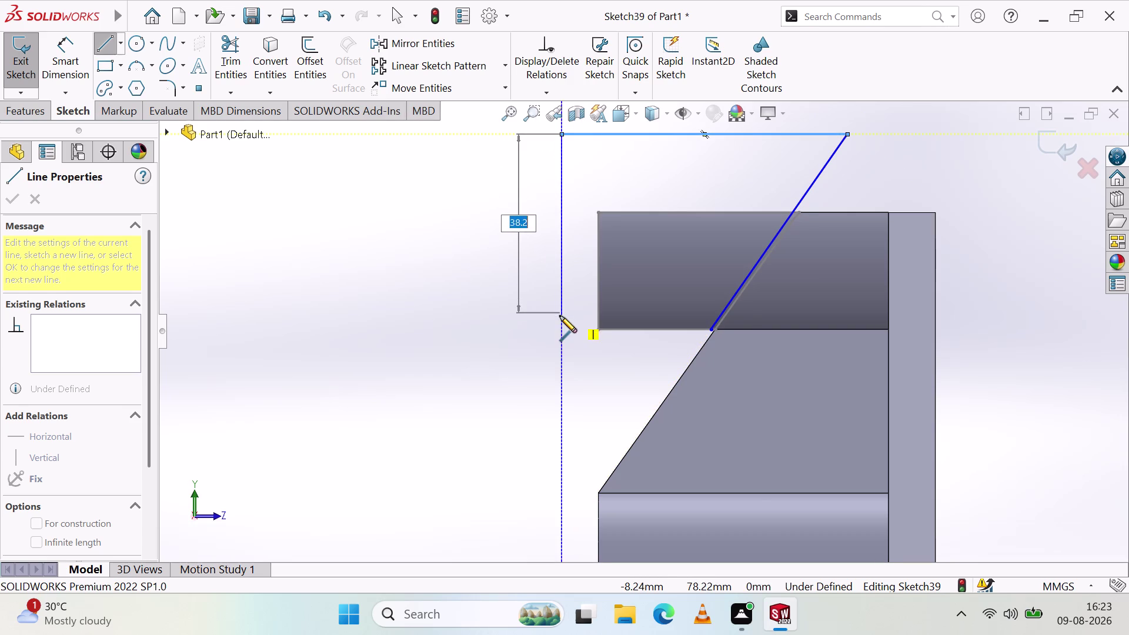
click(559, 330)
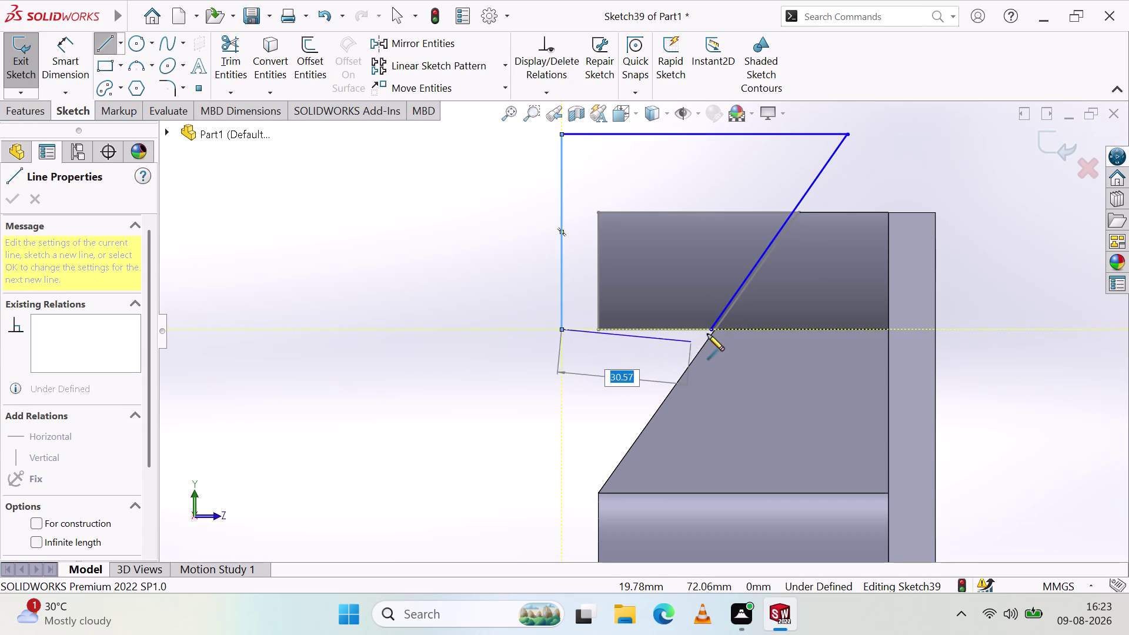
click(713, 329)
right_click(494, 251)
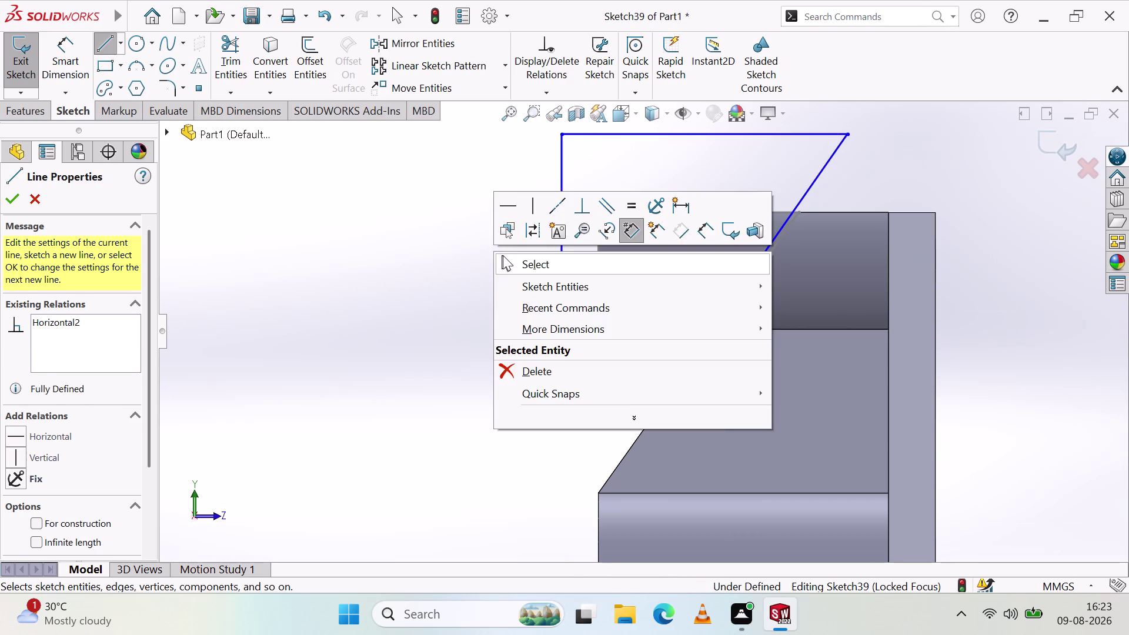
click(506, 256)
middle_drag(478, 235, 499, 258)
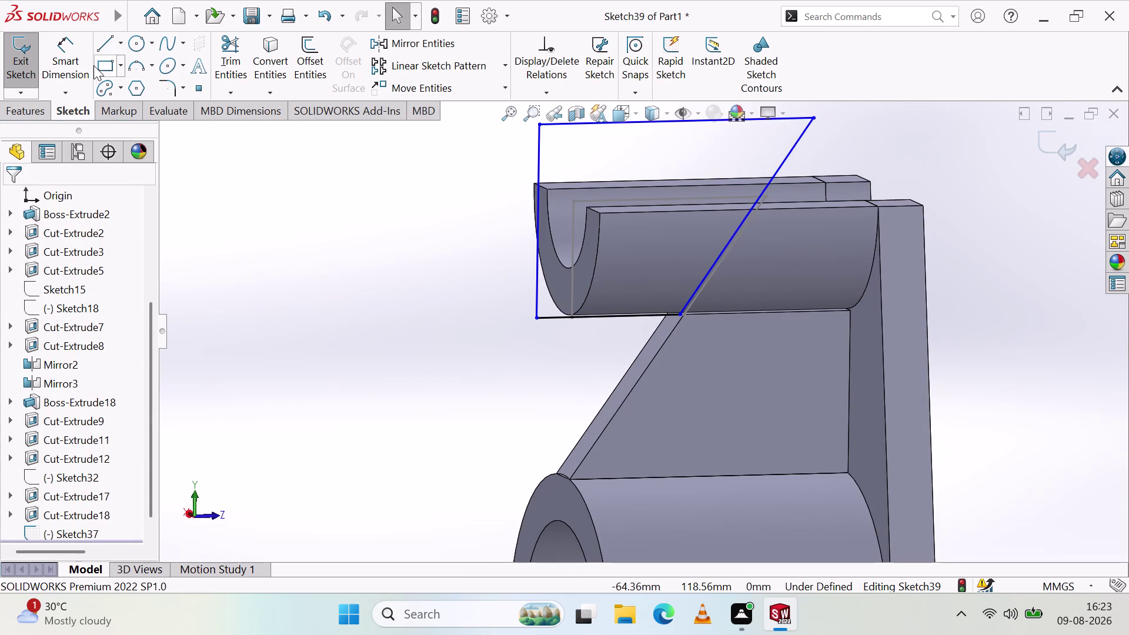
click(40, 108)
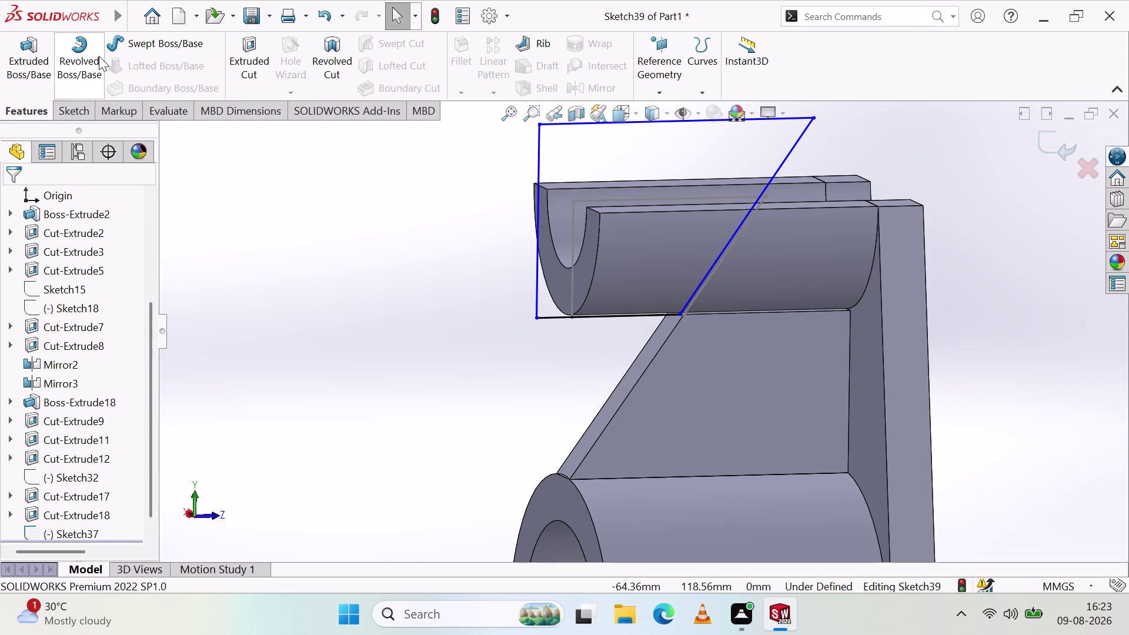
Start a Cut-Extrude with a second direction, then cancel it without applying.
click(240, 50)
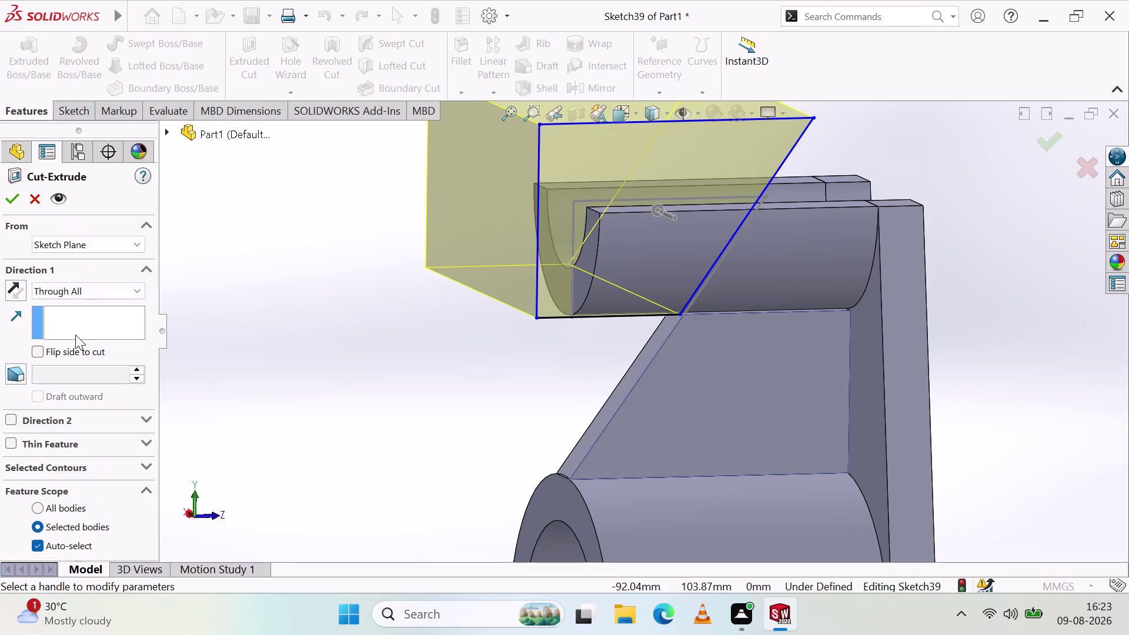
click(88, 292)
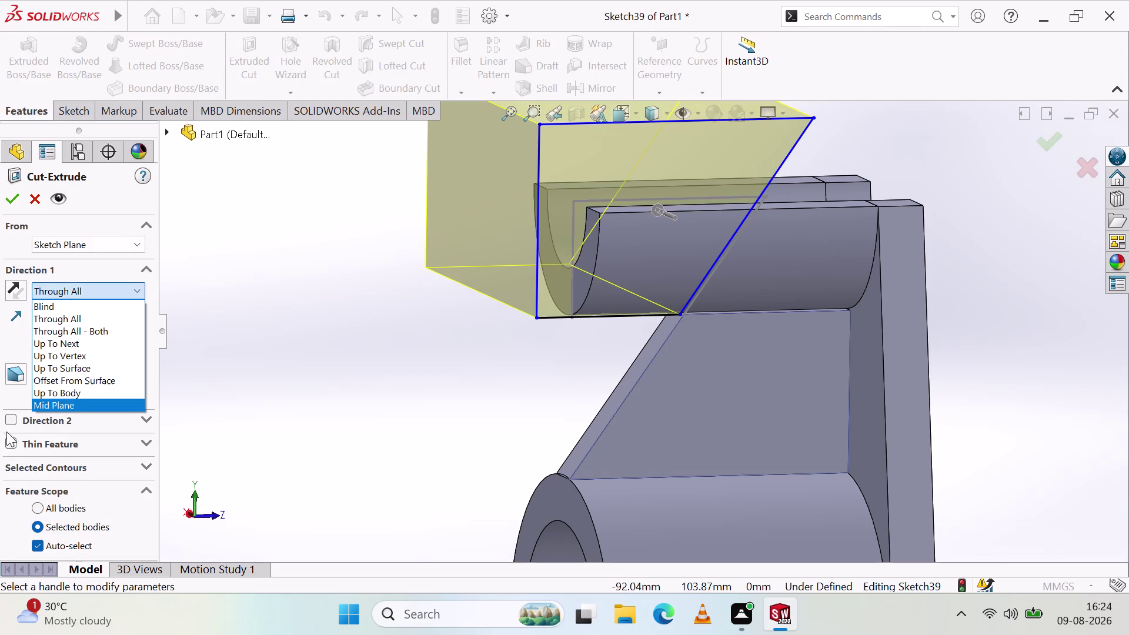
click(17, 424)
click(12, 423)
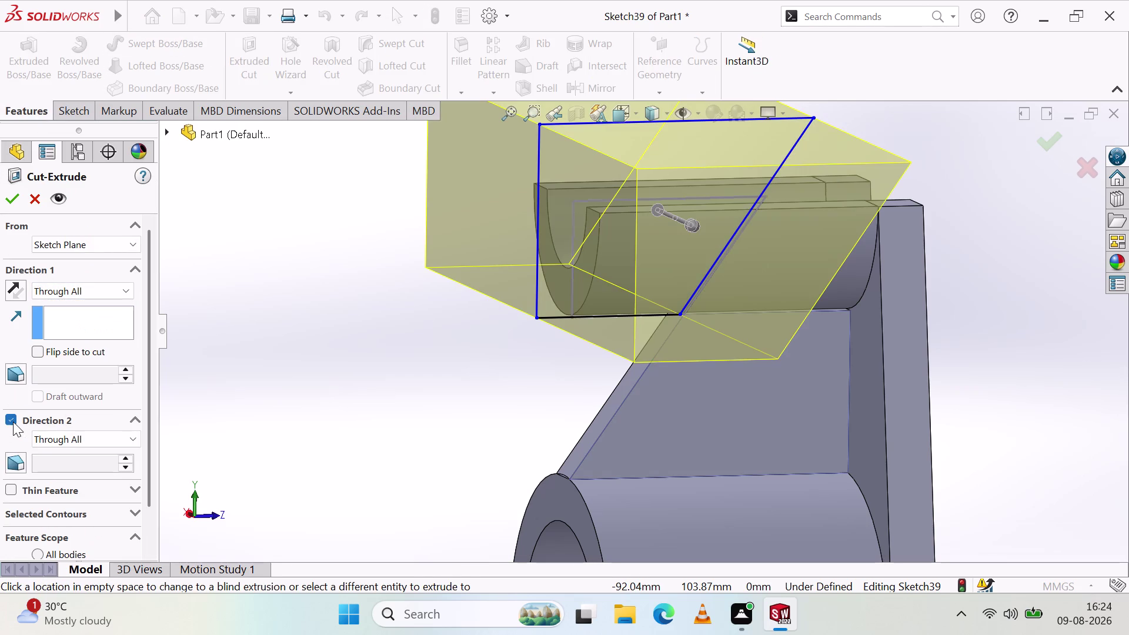
click(14, 197)
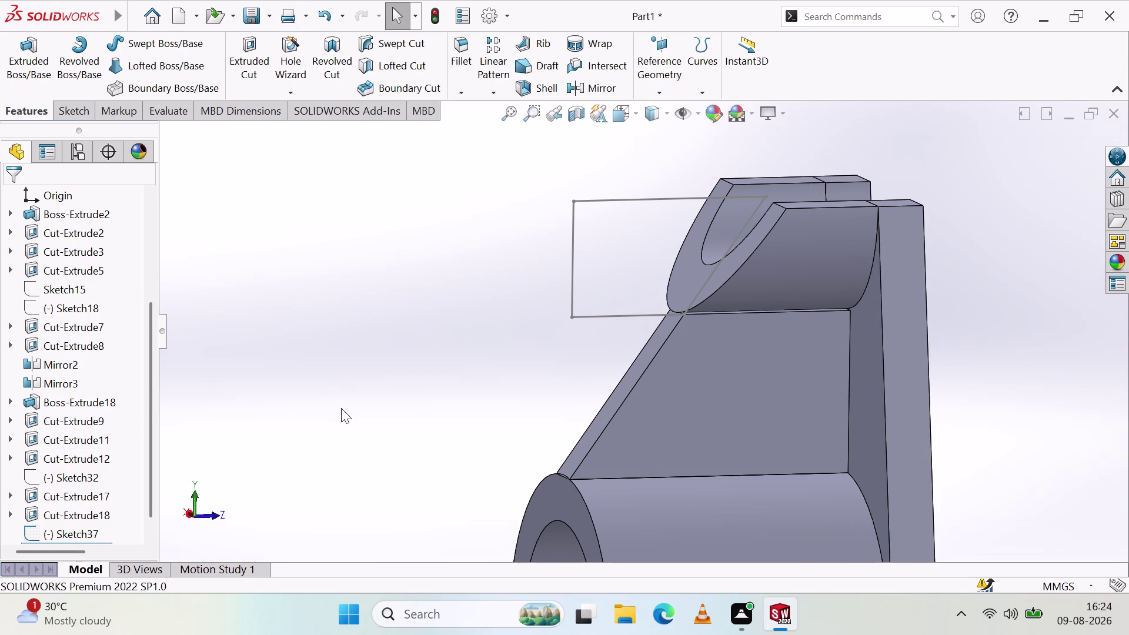
Orbit around the saddle and both sides, then reopen Sketch39 for editing.
middle_drag(403, 367, 561, 409)
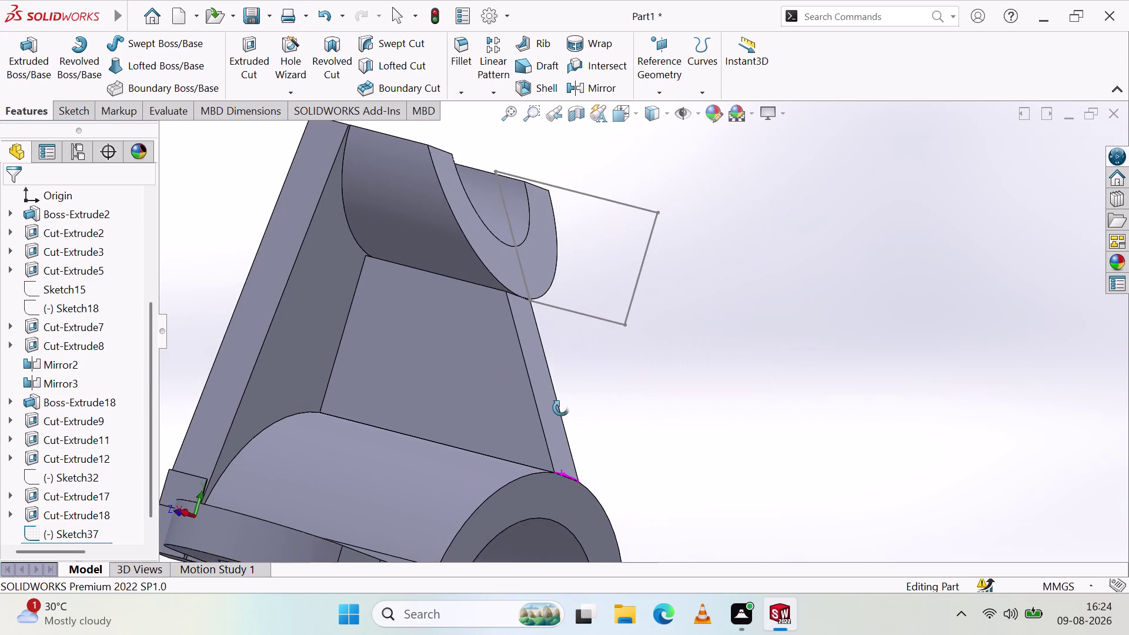
middle_drag(561, 408, 456, 434)
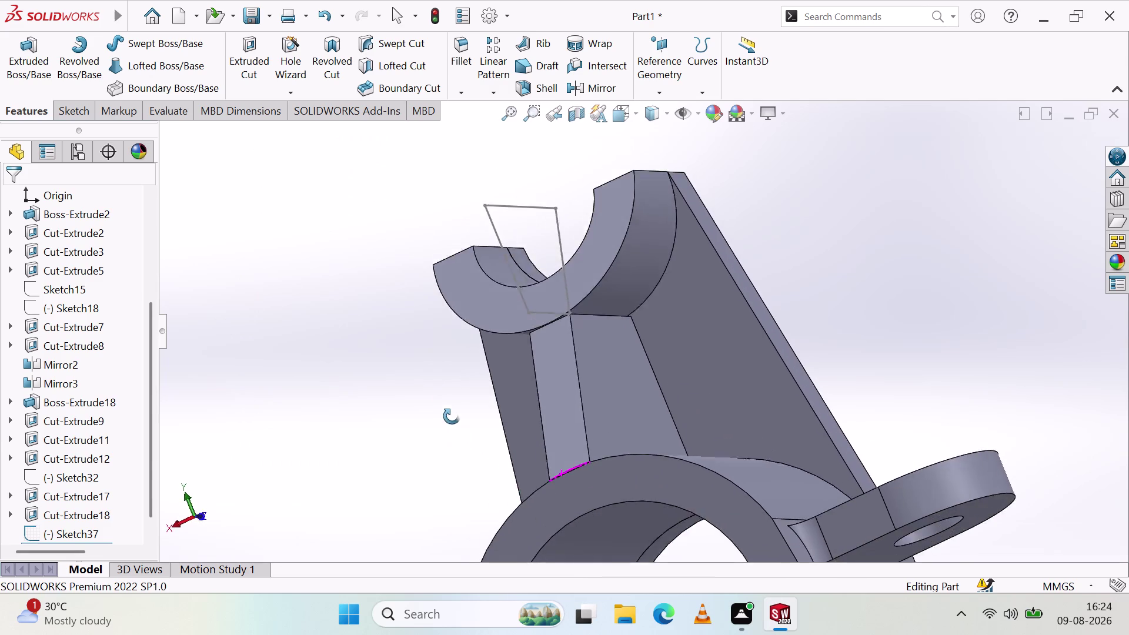
middle_drag(456, 434, 406, 478)
scroll(up, 3)
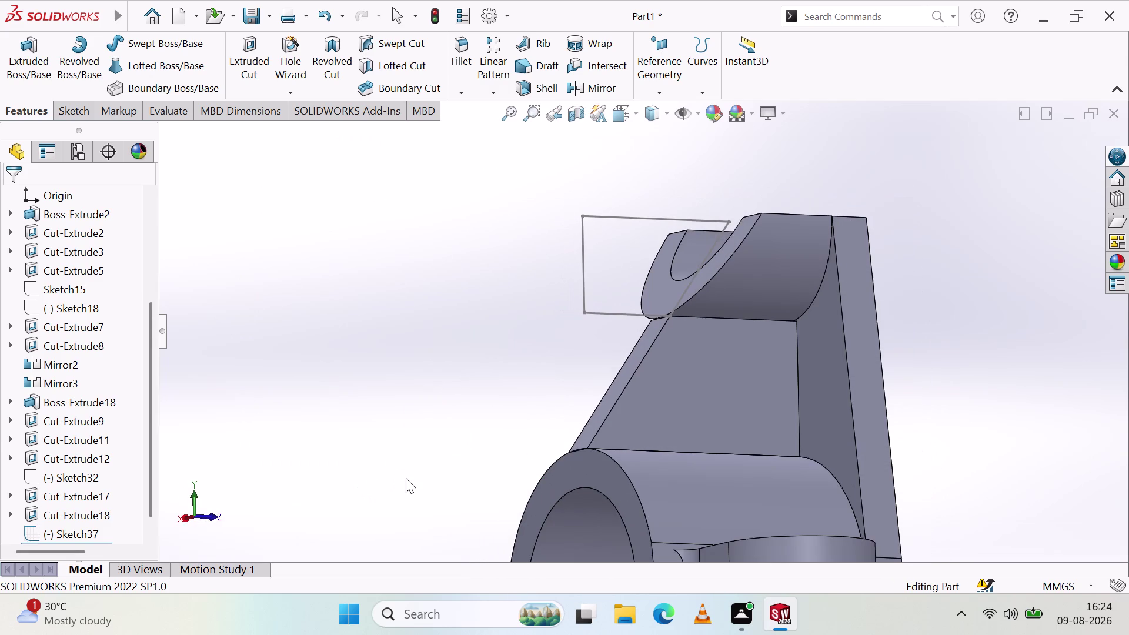
key(ctrl+z)
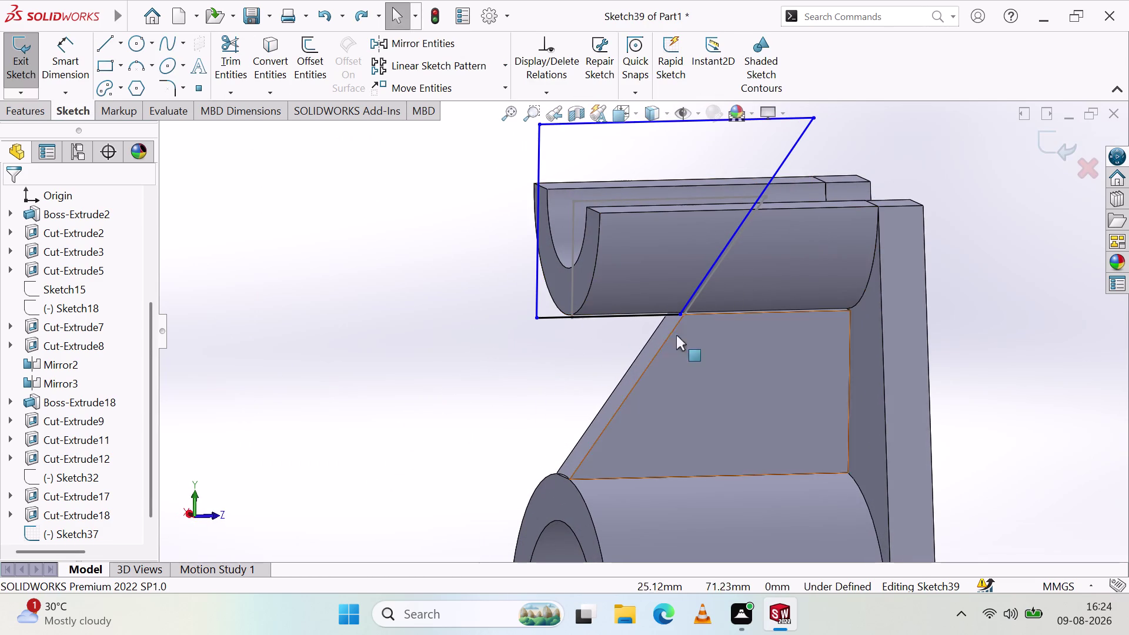
Delete the top line of the cut-profile sketch.
key(Escape)
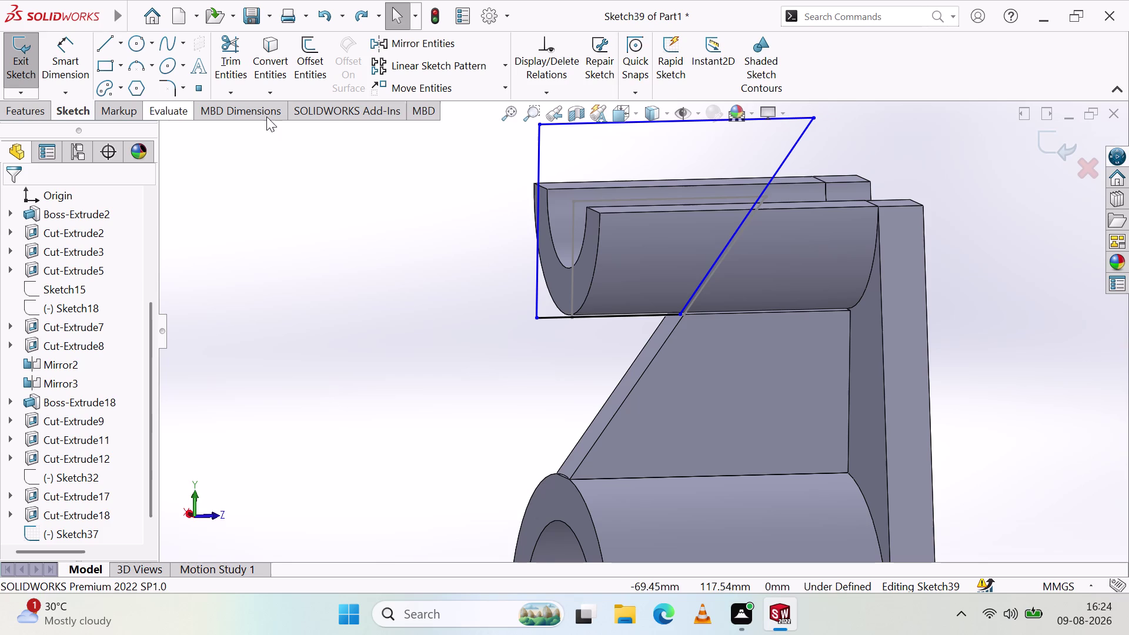
scroll(up, 3)
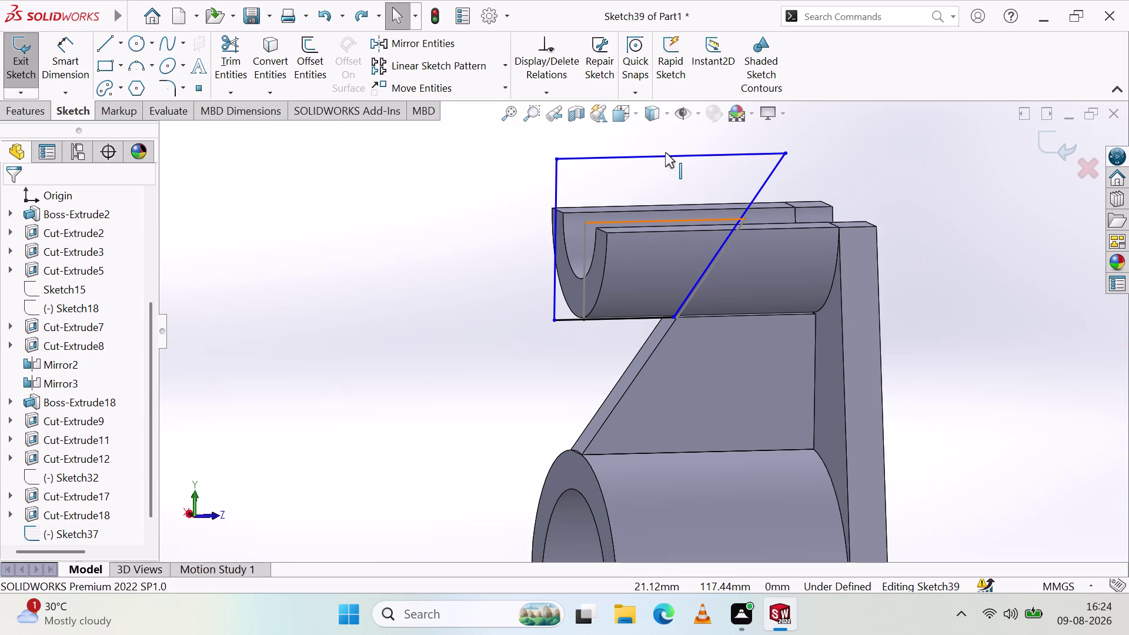
key(Delete)
click(680, 151)
click(681, 151)
key(Delete)
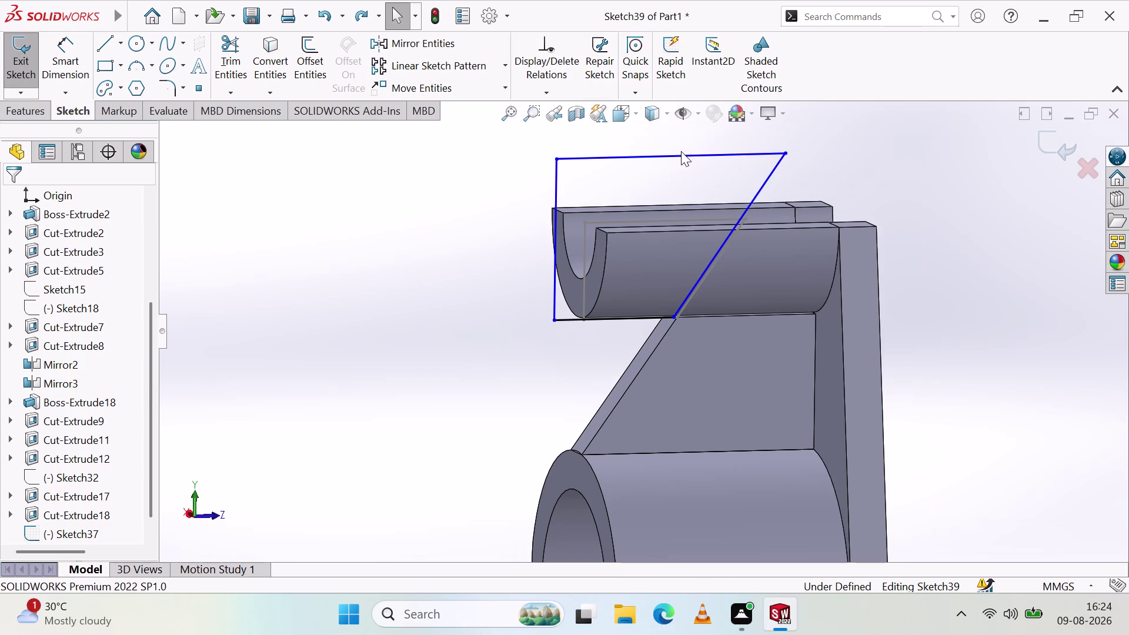
click(683, 156)
key(Delete)
key(Delete)
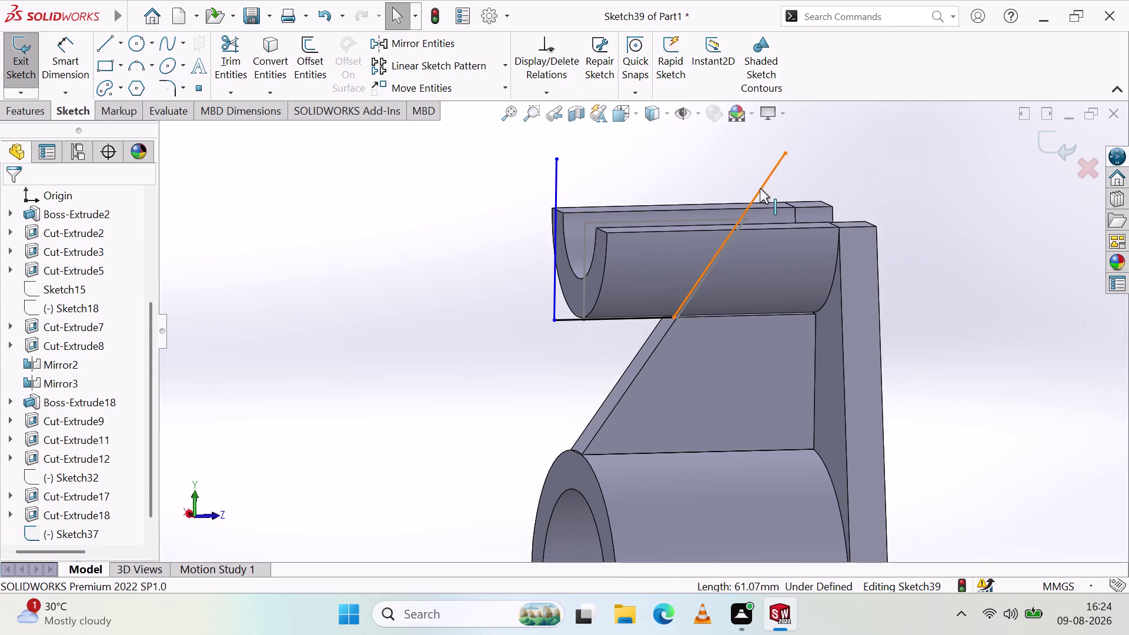
Delete the left vertical profile line and try removing the slanted line.
click(759, 187)
key(Delete)
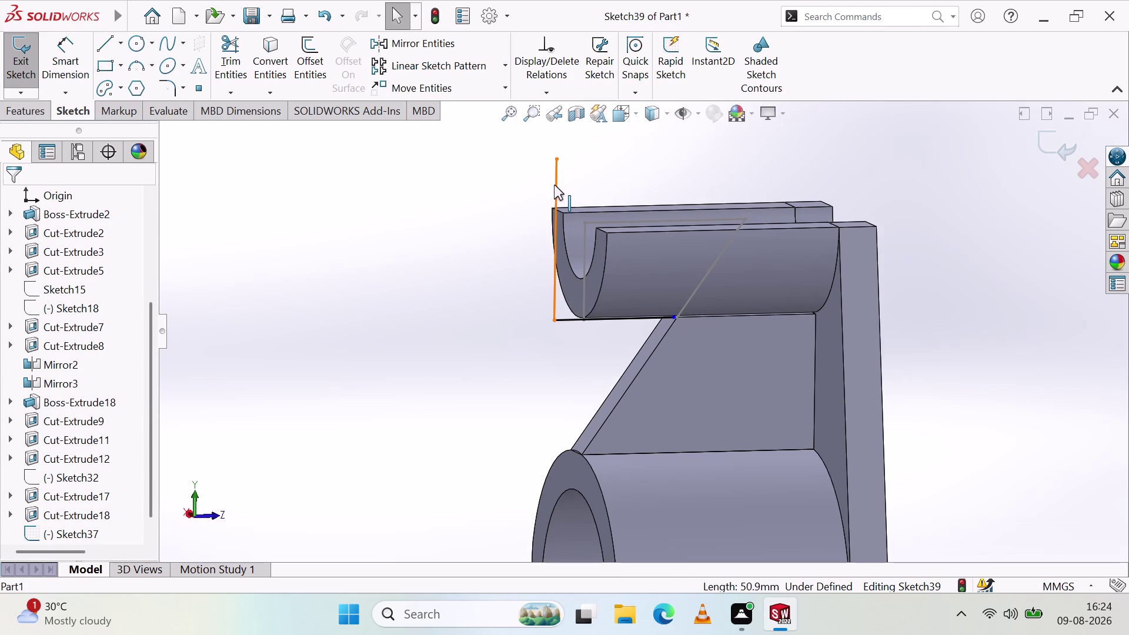
click(556, 187)
key(Delete)
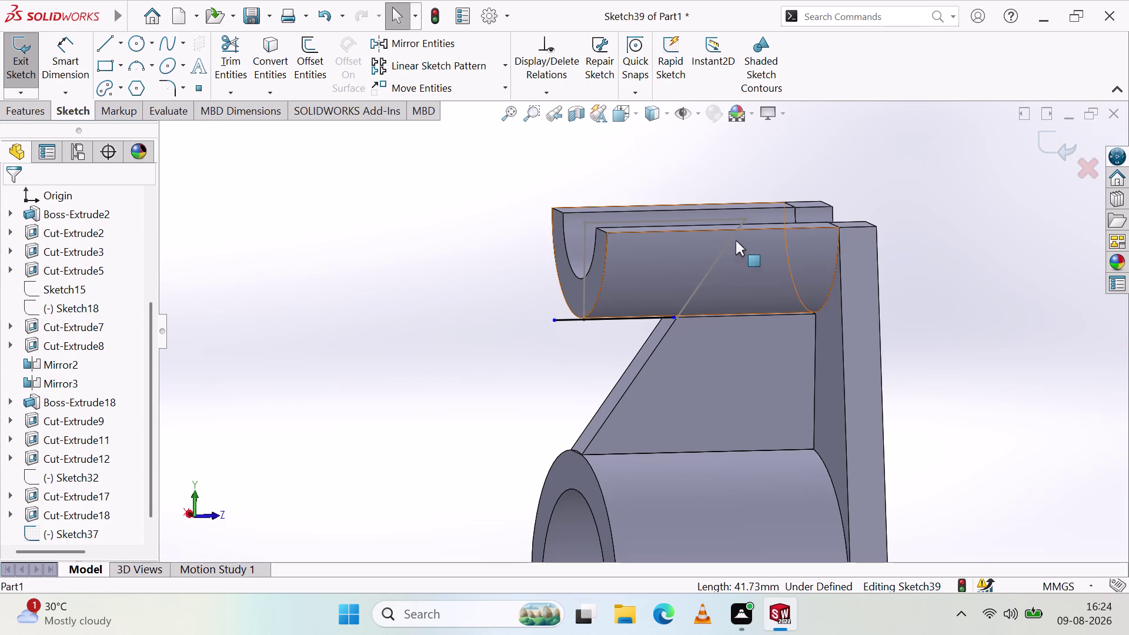
click(714, 262)
key(Delete)
key(Delete)
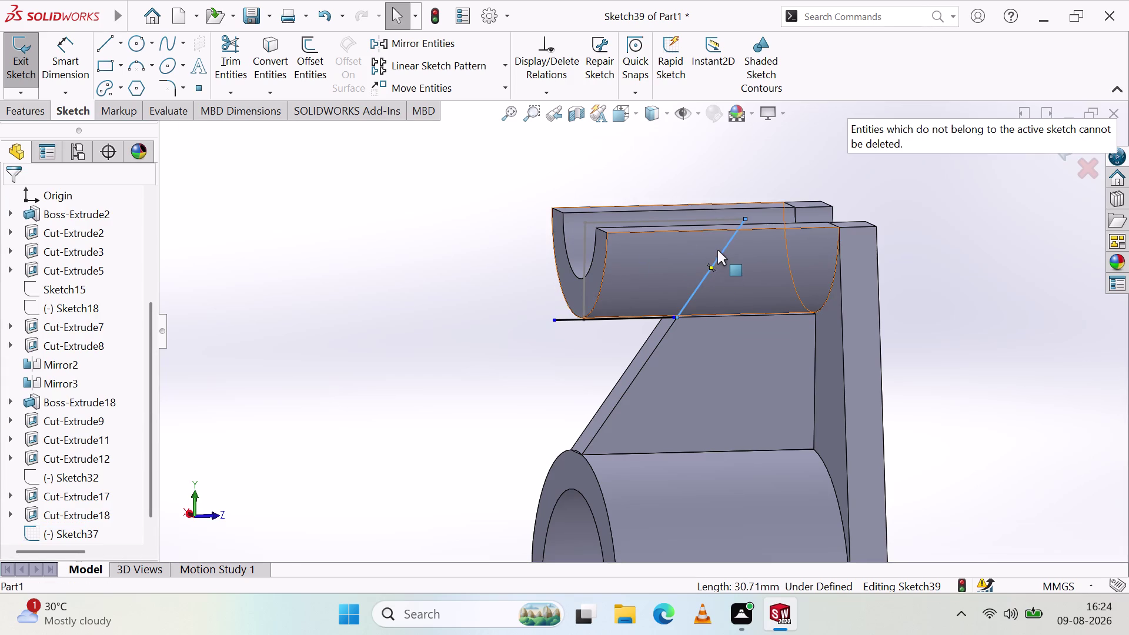
Reposition the view and retry deleting the slanted profile line.
scroll(up, 3)
middle_drag(717, 261, 690, 253)
middle_click(690, 253)
scroll(up, 3)
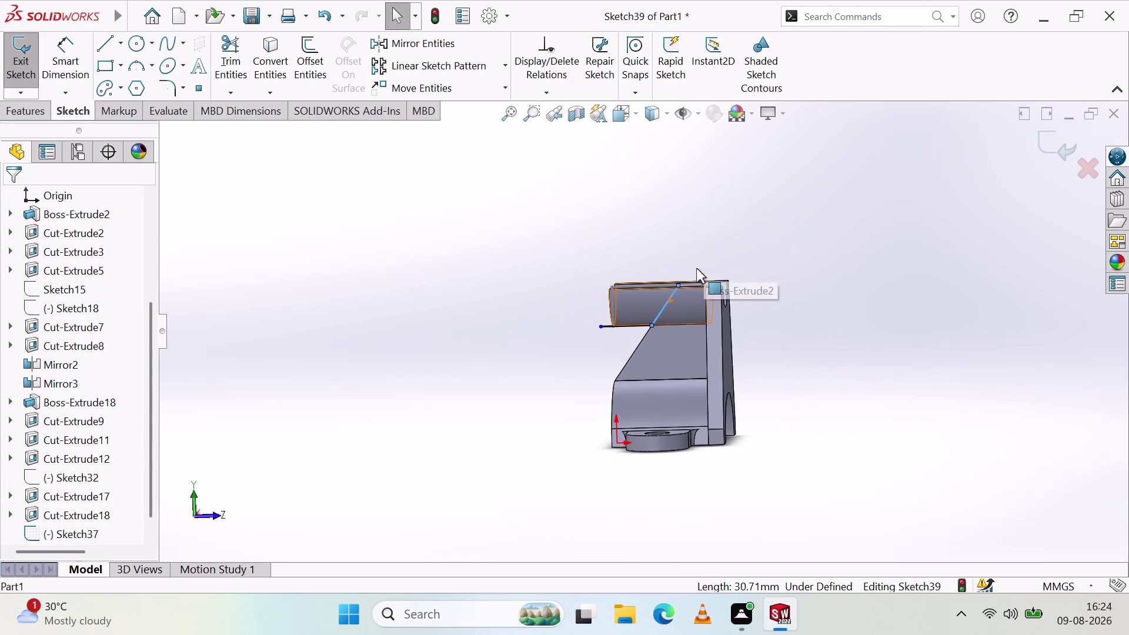
scroll(down, 3)
scroll(down, 3)
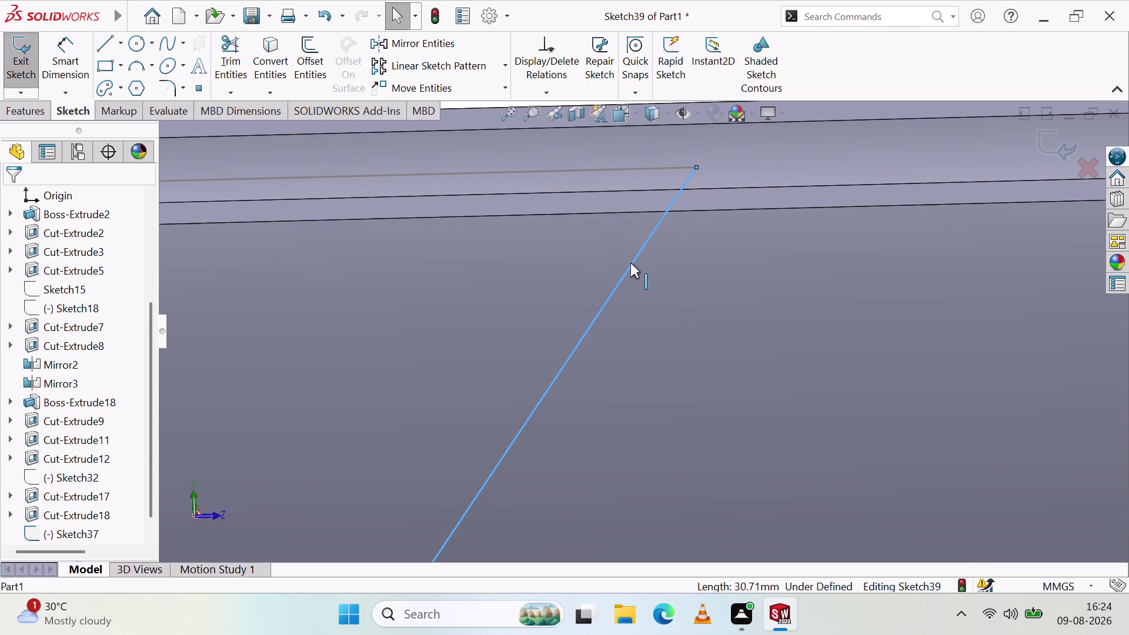
key(Delete)
click(633, 263)
key(Delete)
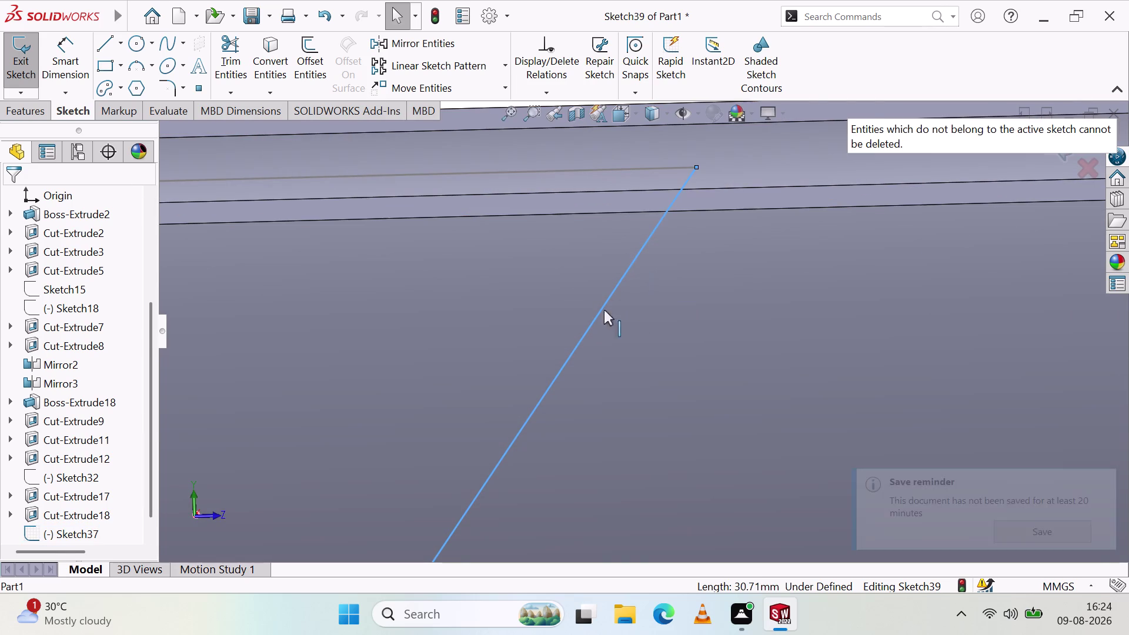
scroll(up, 3)
scroll(up, 3)
Undo the recent sketch edits repeatedly, then orbit the bracket back to a front view.
key(ctrl+z)
key(ctrl+z)
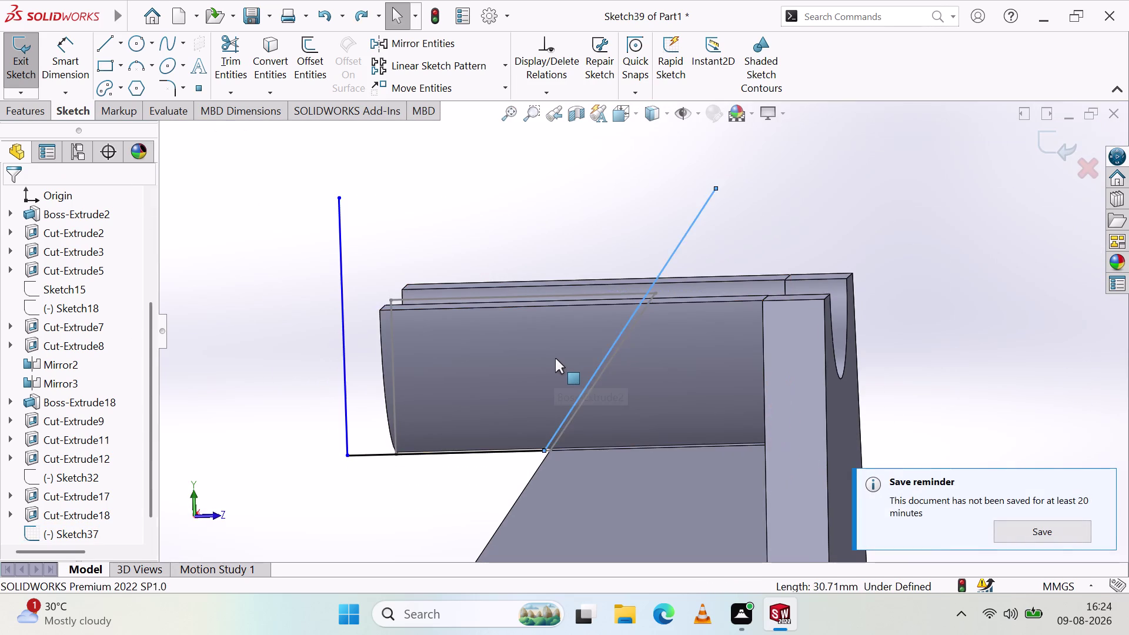
key(ctrl+z)
key(ctrl+z)
key(ctrl+z)
key(ctrl+z)
key(ctrl+z)
key(ctrl+z)
key(ctrl+z)
key(ctrl+z)
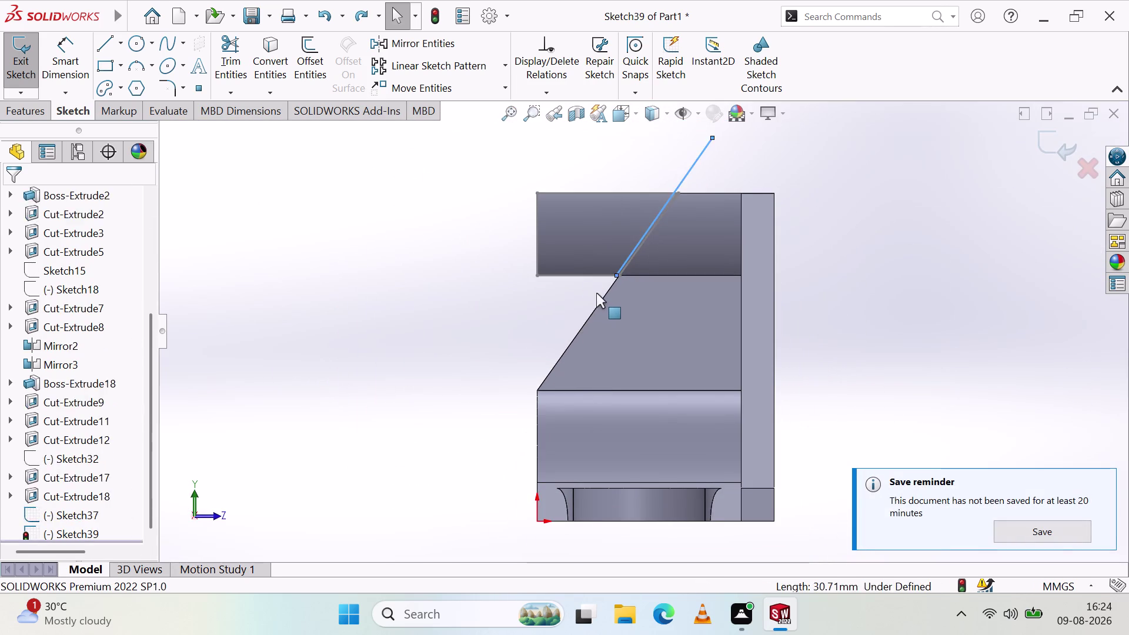
key(ctrl+z)
key(ctrl+z)
key(ctrl+z)
key(ctrl+z)
key(ctrl+z)
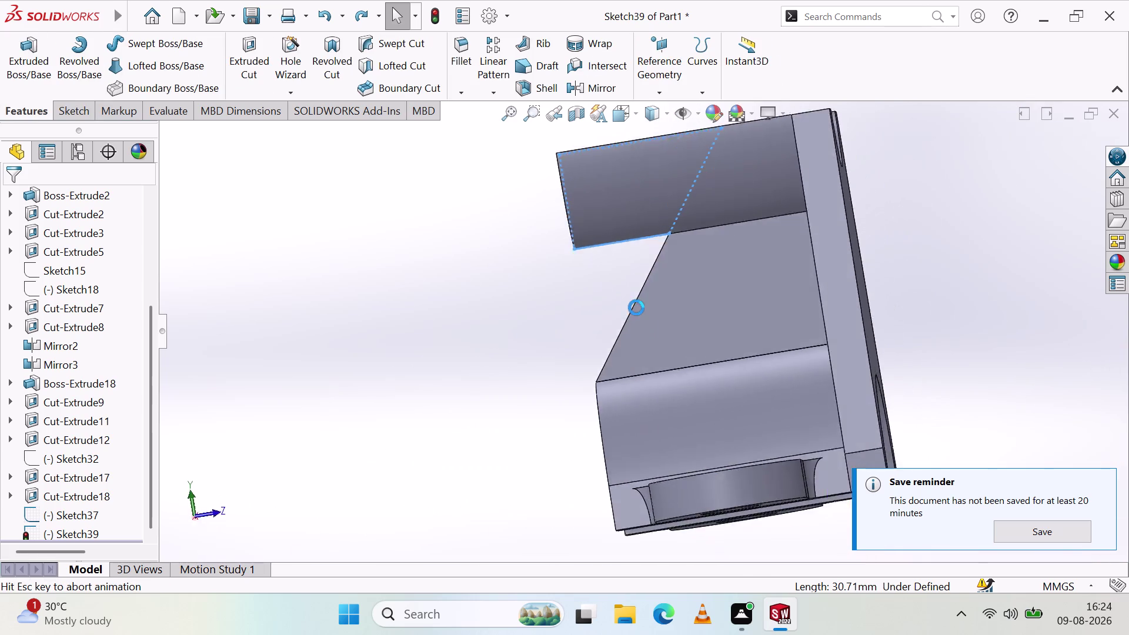
key(ctrl+z)
key(ctrl+z)
key(ctrl+z)
key(ctrl+z)
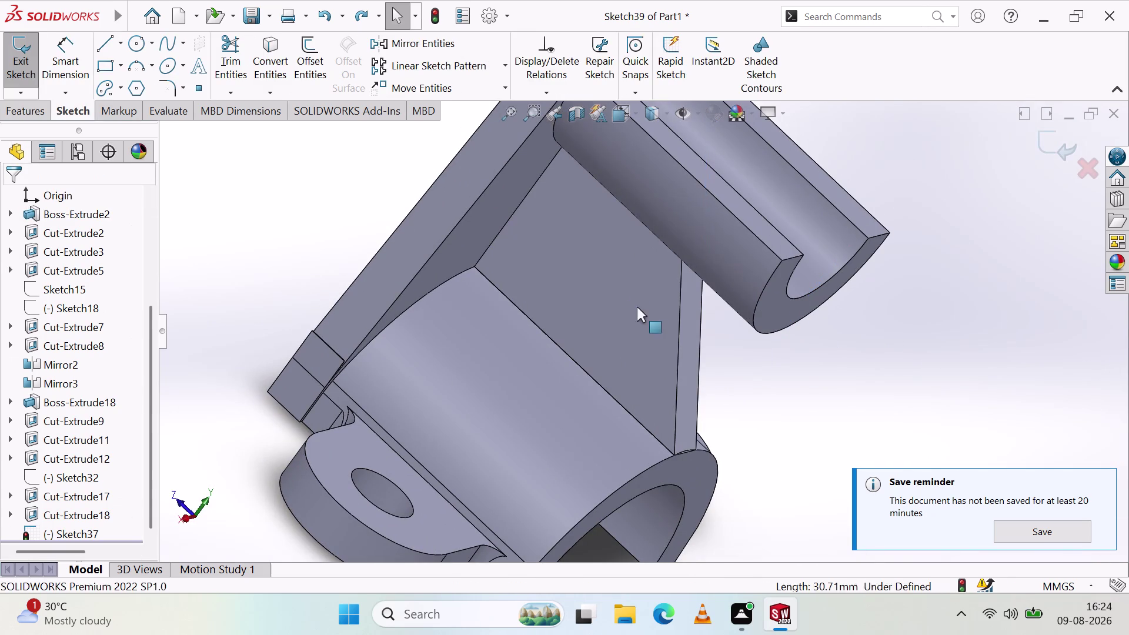
middle_drag(635, 278, 597, 283)
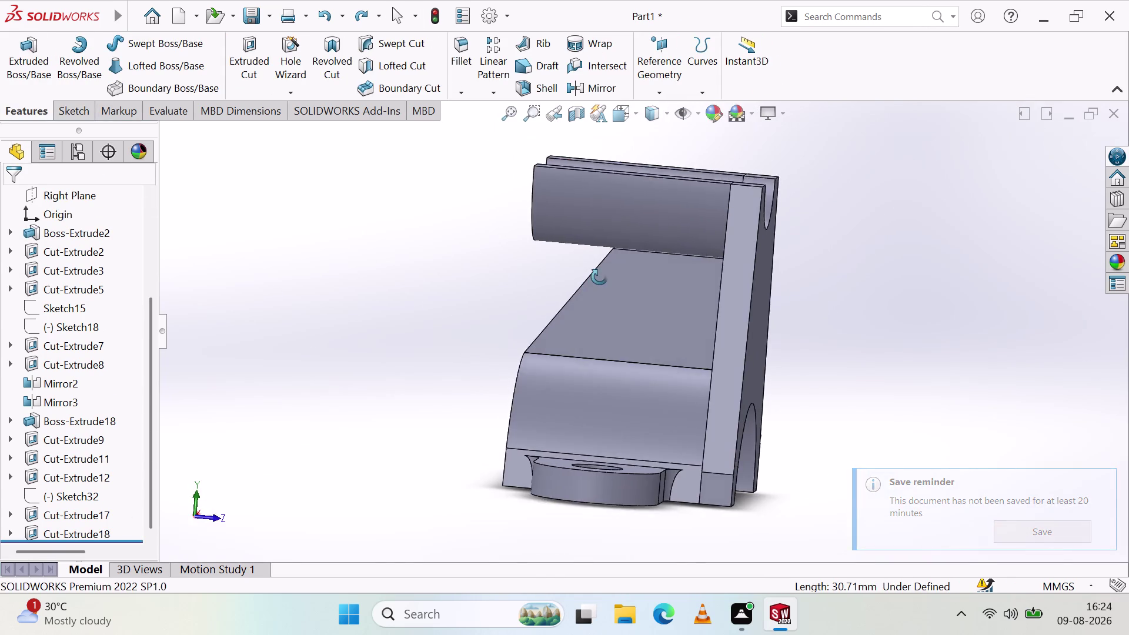
middle_drag(597, 283, 601, 276)
Start a new sketch on the lower block's top face, viewed normal to it.
click(634, 300)
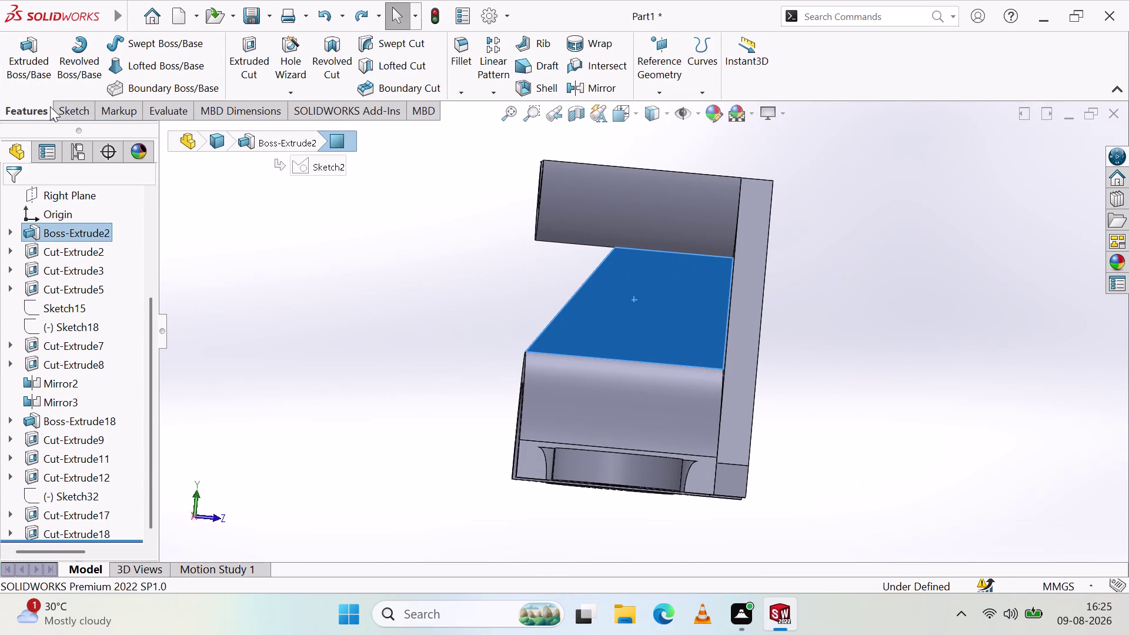
click(60, 107)
click(20, 56)
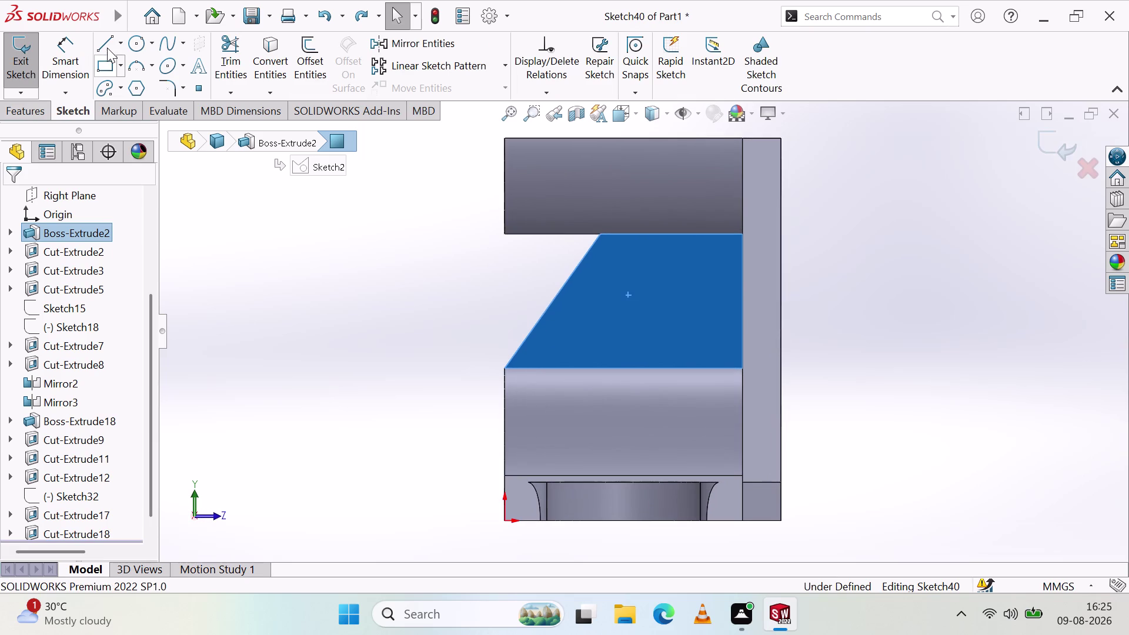
Draw a closed four-line rectangle over the upper block's left end and exit Sketch40.
click(107, 46)
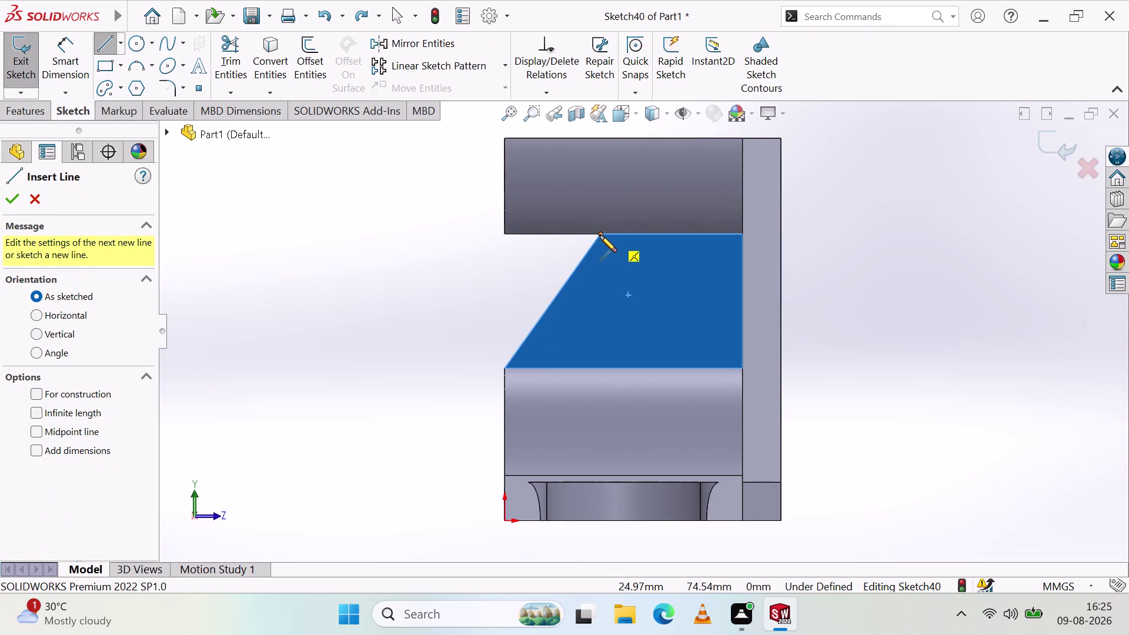
click(600, 234)
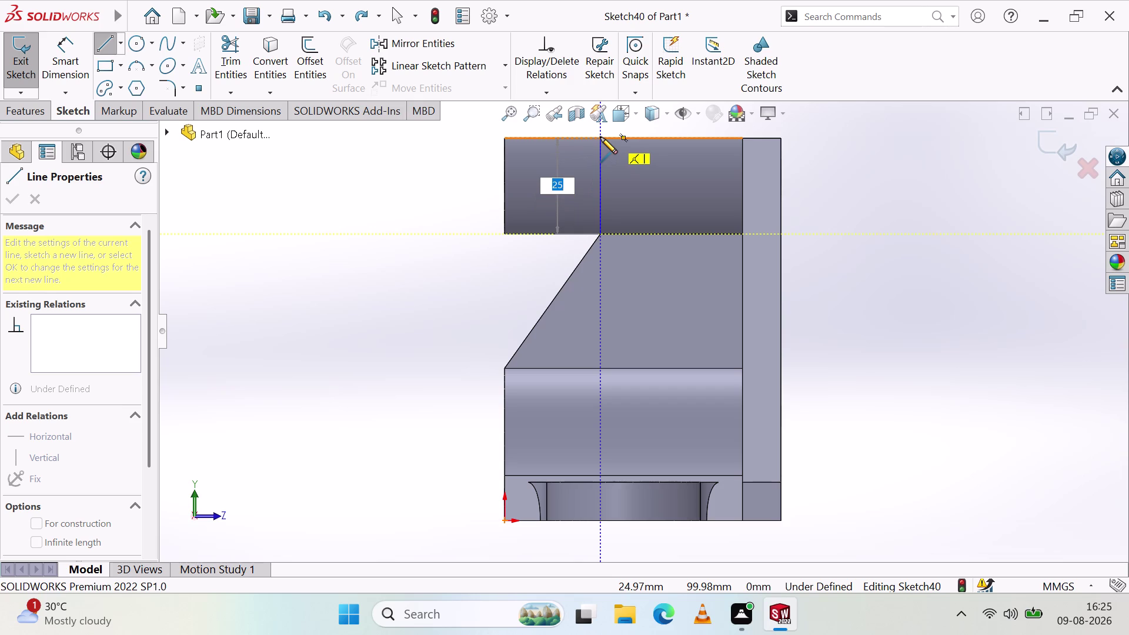
click(600, 137)
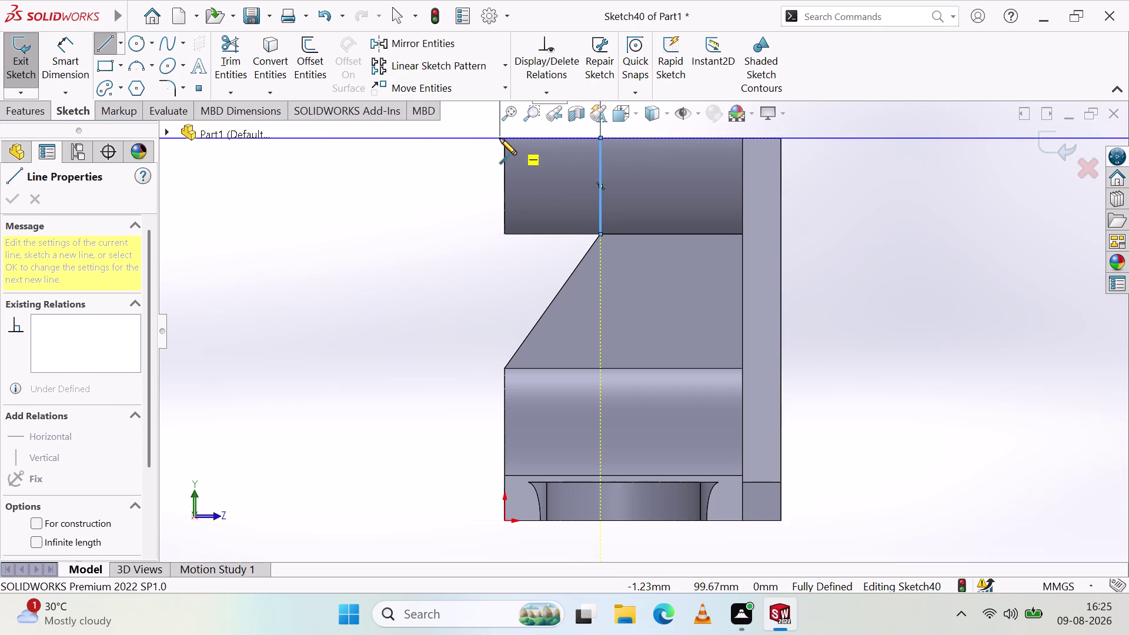
click(506, 138)
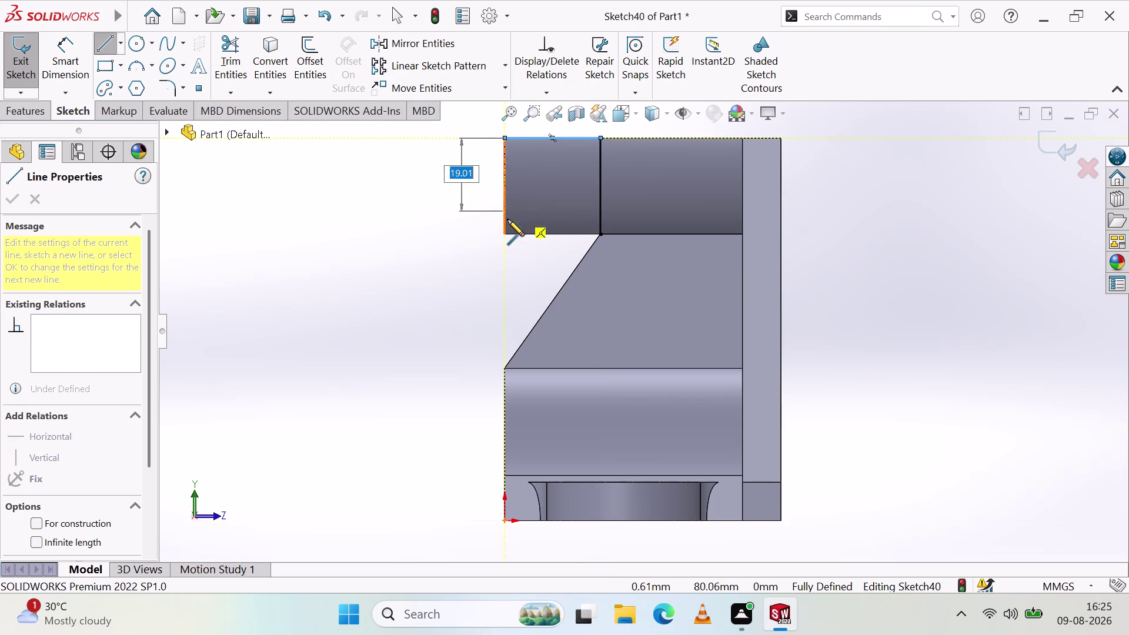
click(503, 233)
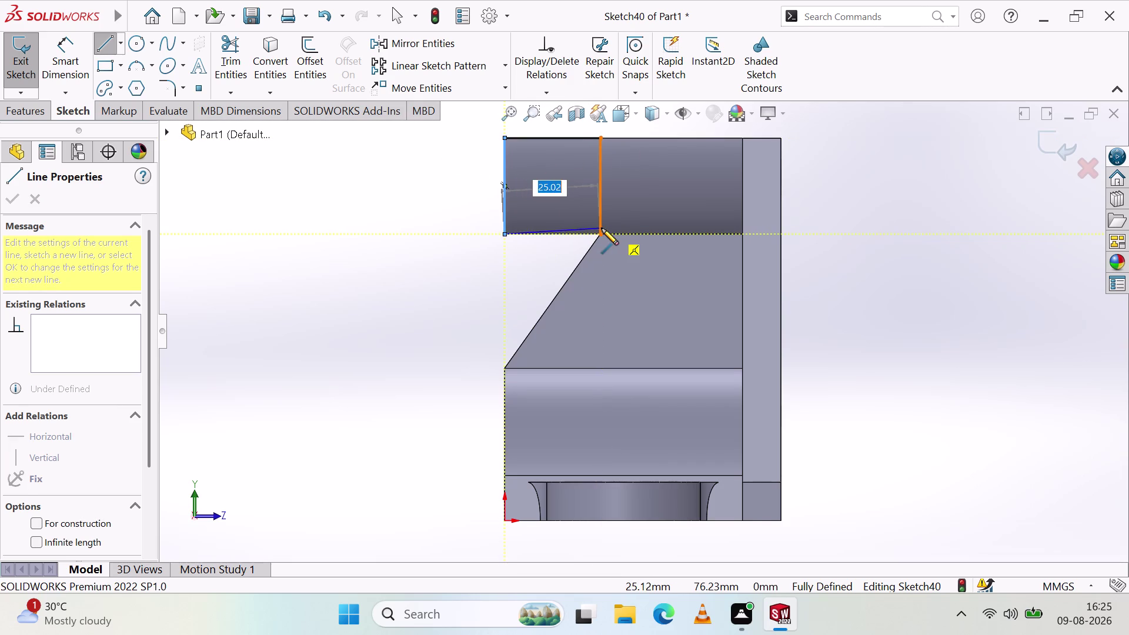
click(600, 233)
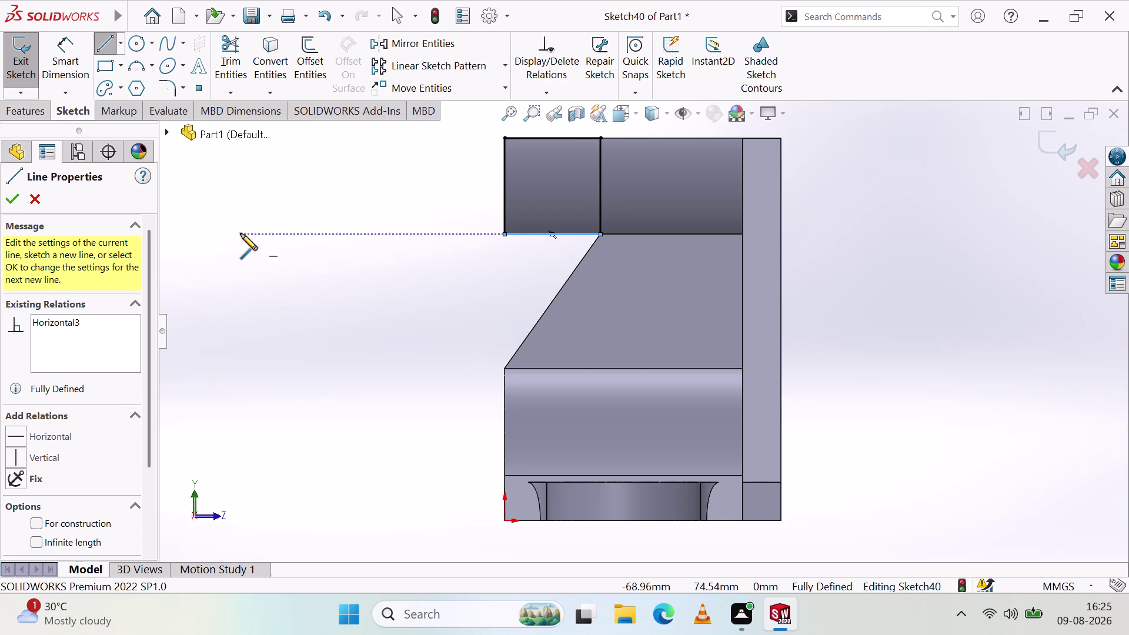
click(16, 195)
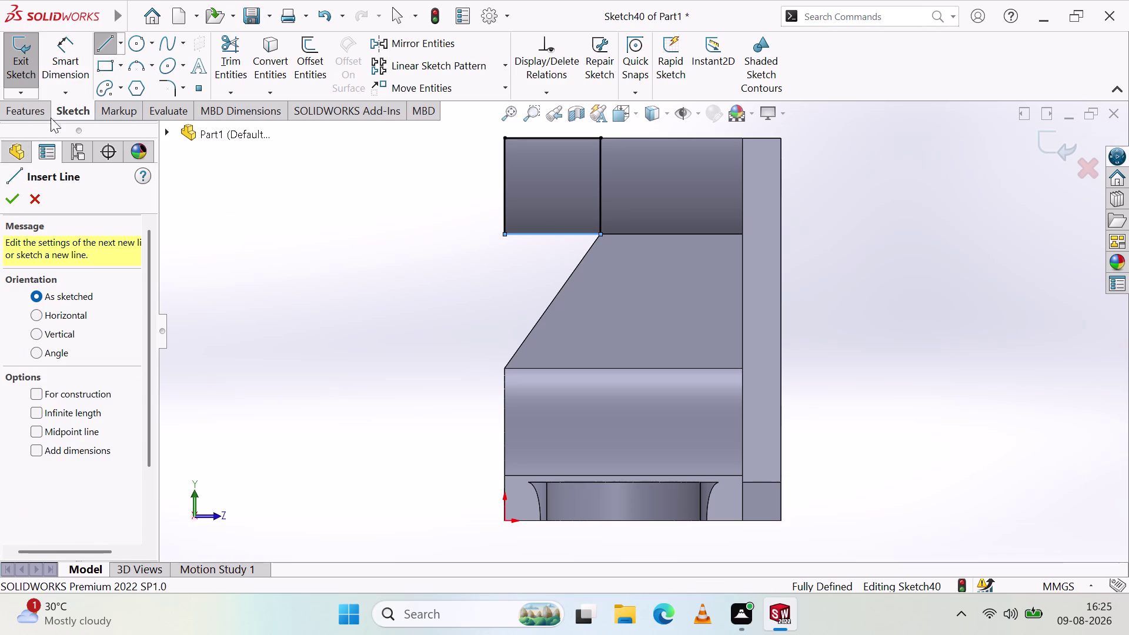
click(14, 73)
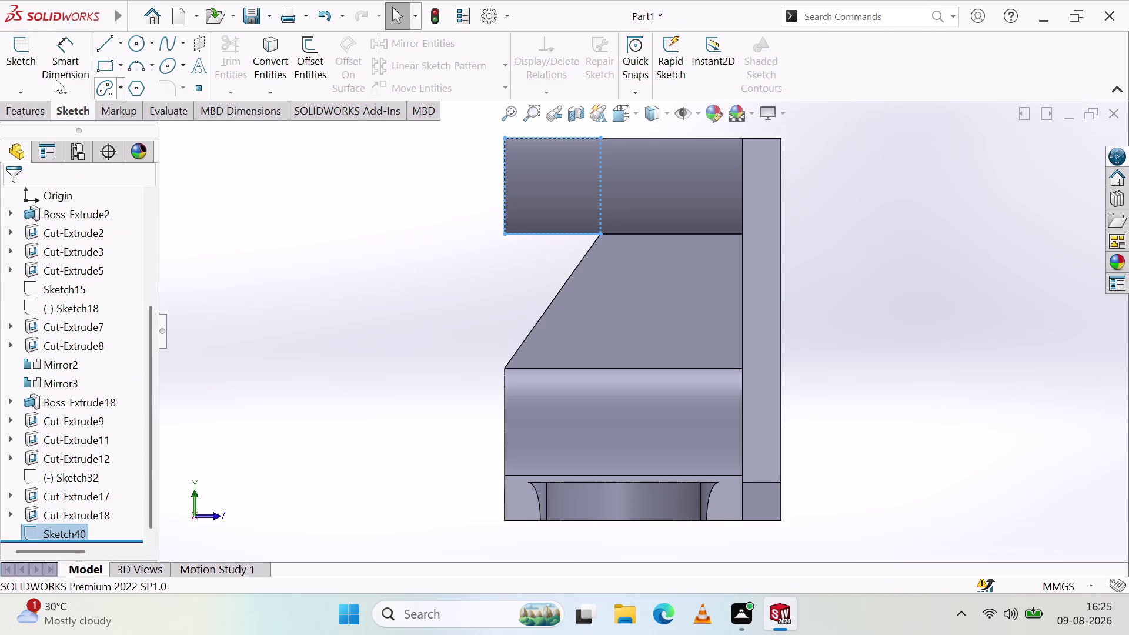
click(33, 111)
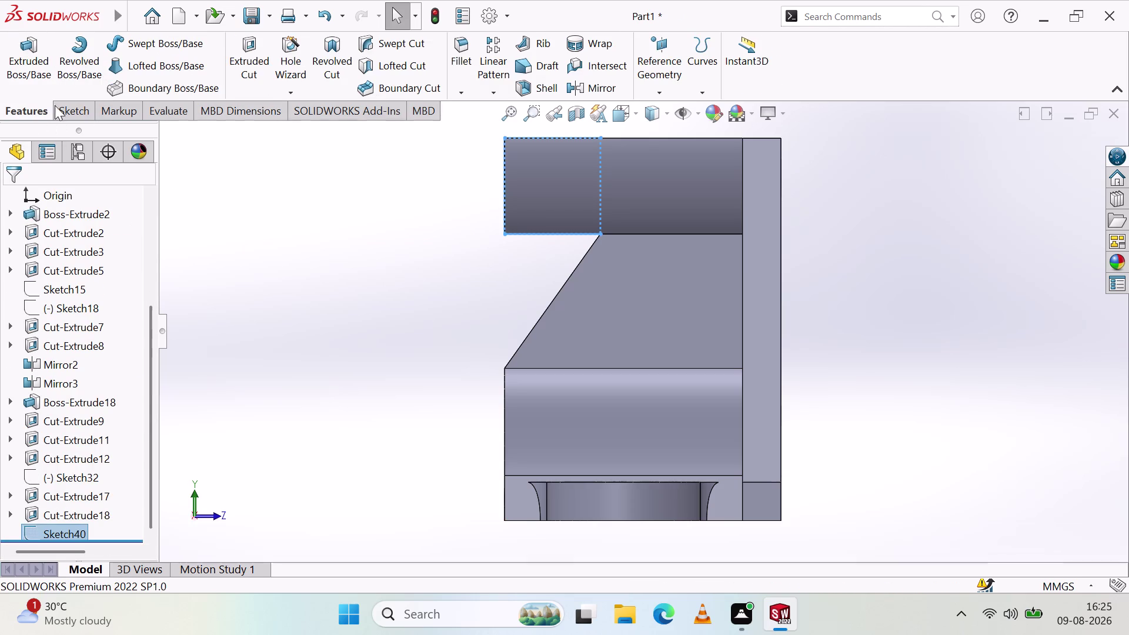
Create a Through All extruded cut from Sketch40, removing the upper block's left end.
click(238, 54)
middle_drag(433, 233, 454, 237)
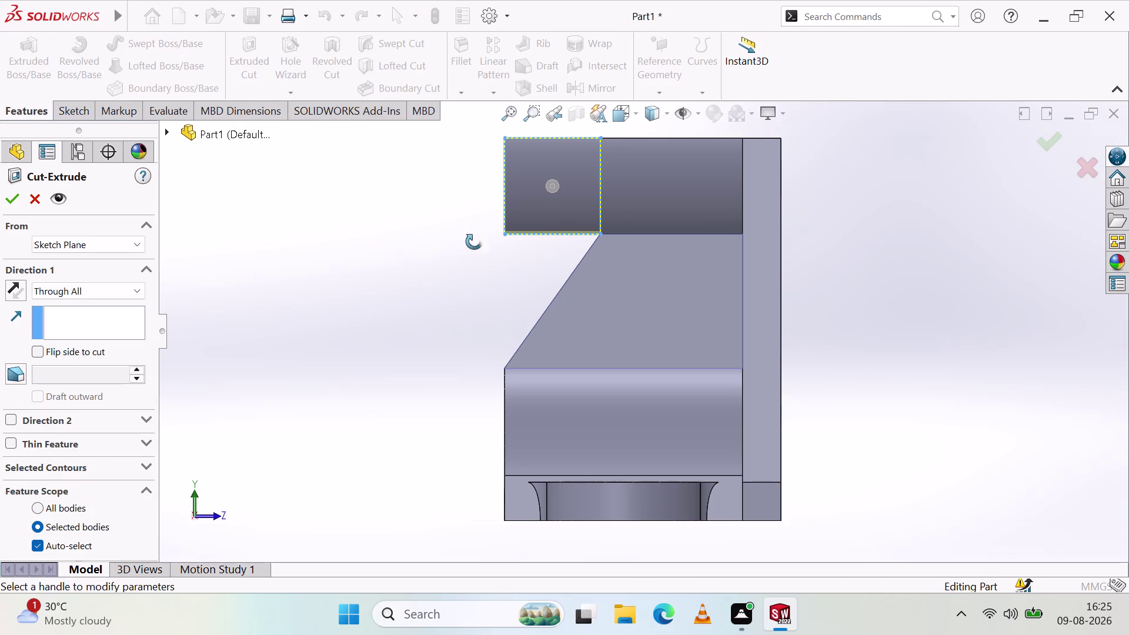
middle_drag(454, 237, 507, 248)
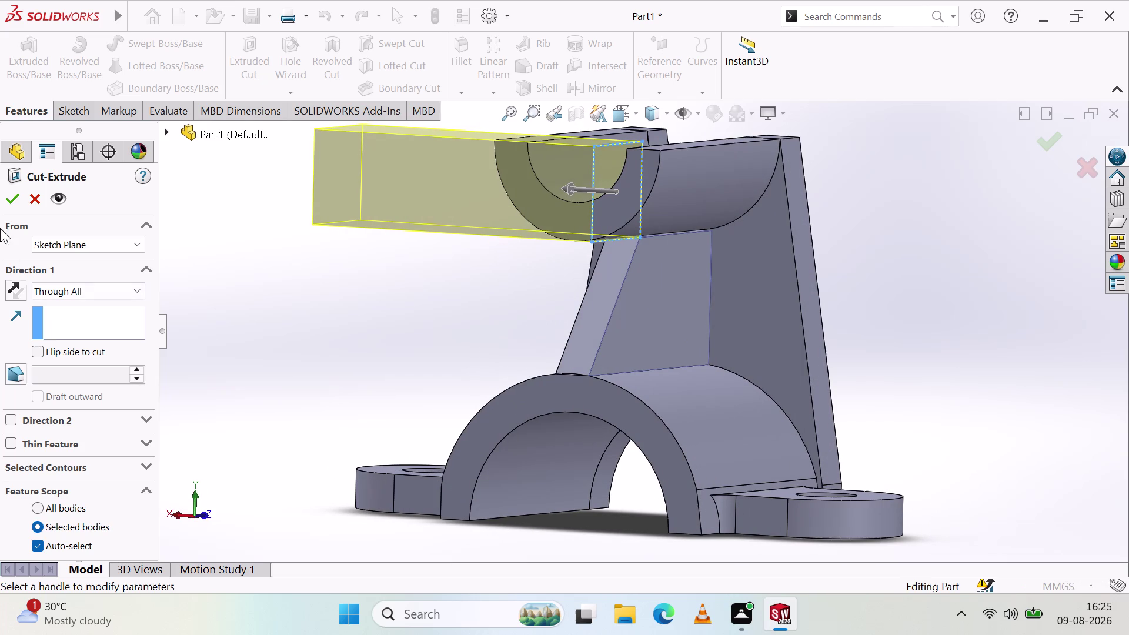
click(1, 190)
click(5, 196)
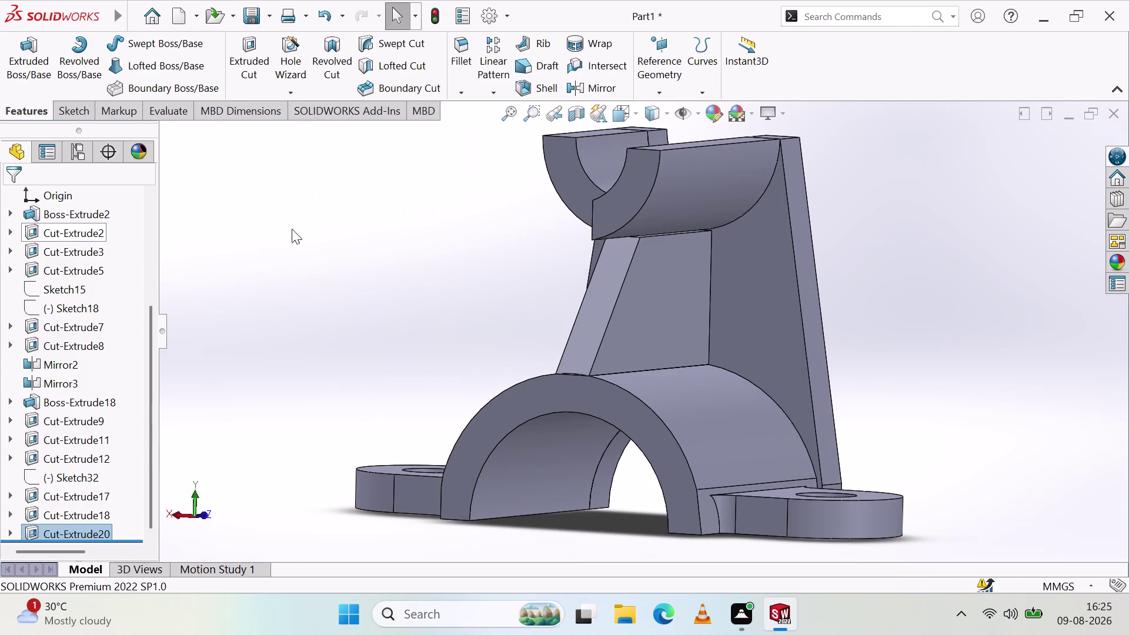
middle_drag(339, 198, 490, 237)
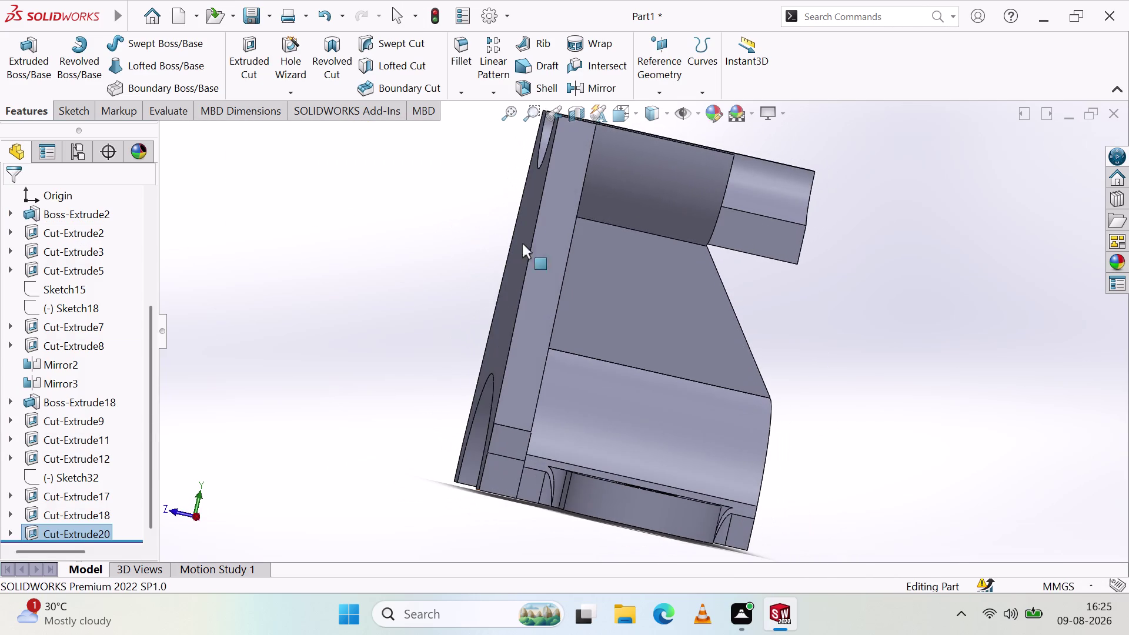
click(594, 264)
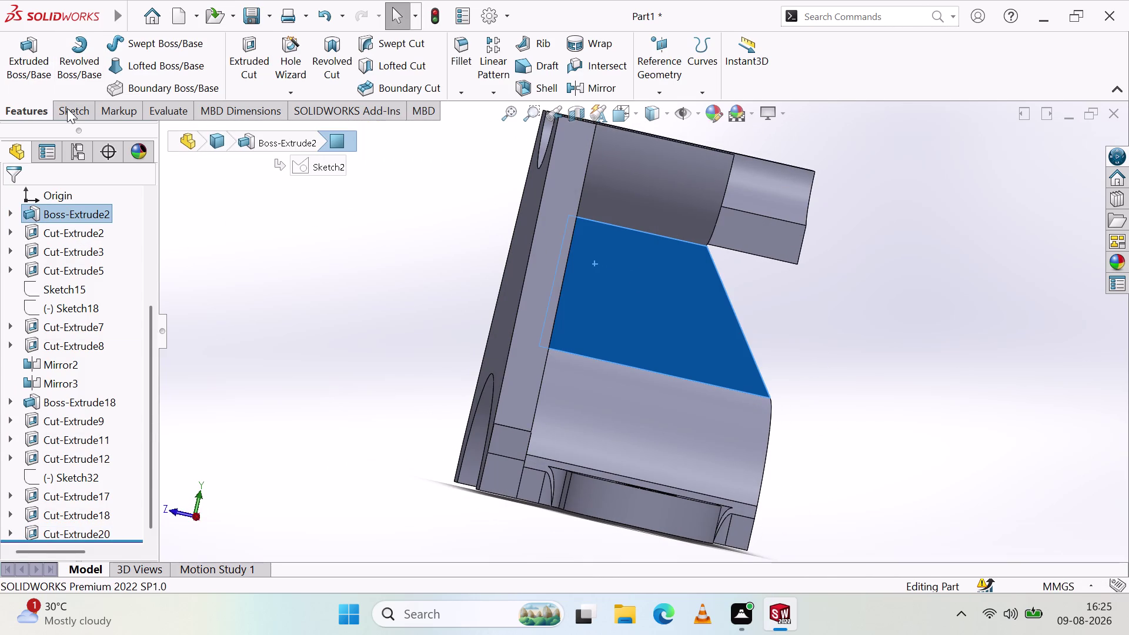
Draw Sketch41, a closed four-line rectangle over the upper block's remaining right end.
click(67, 108)
click(23, 70)
click(99, 43)
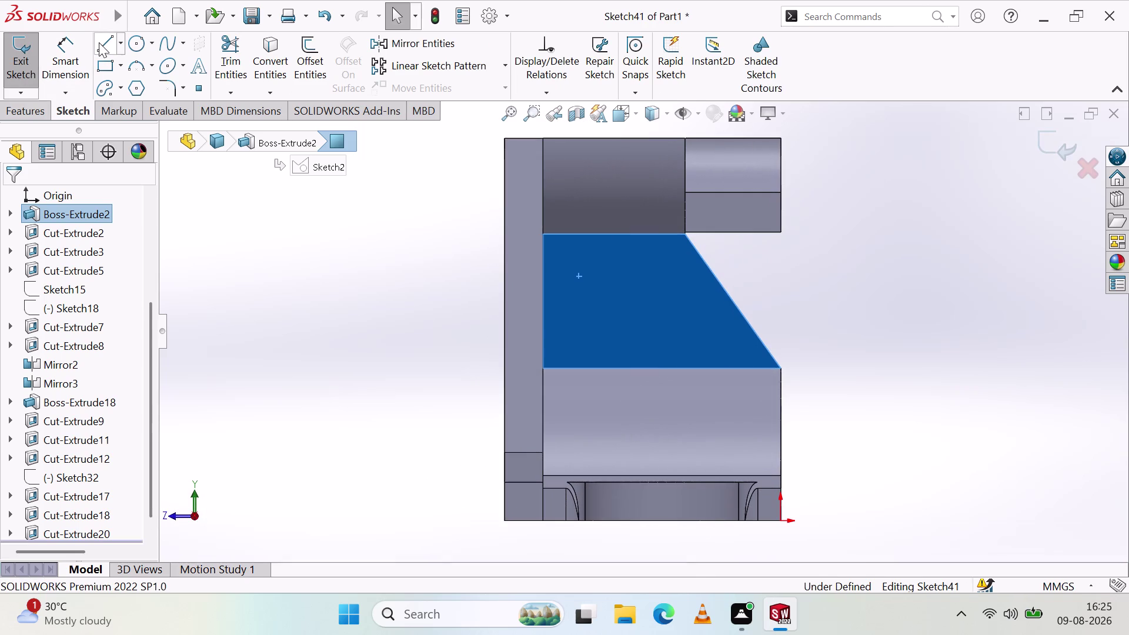
click(687, 141)
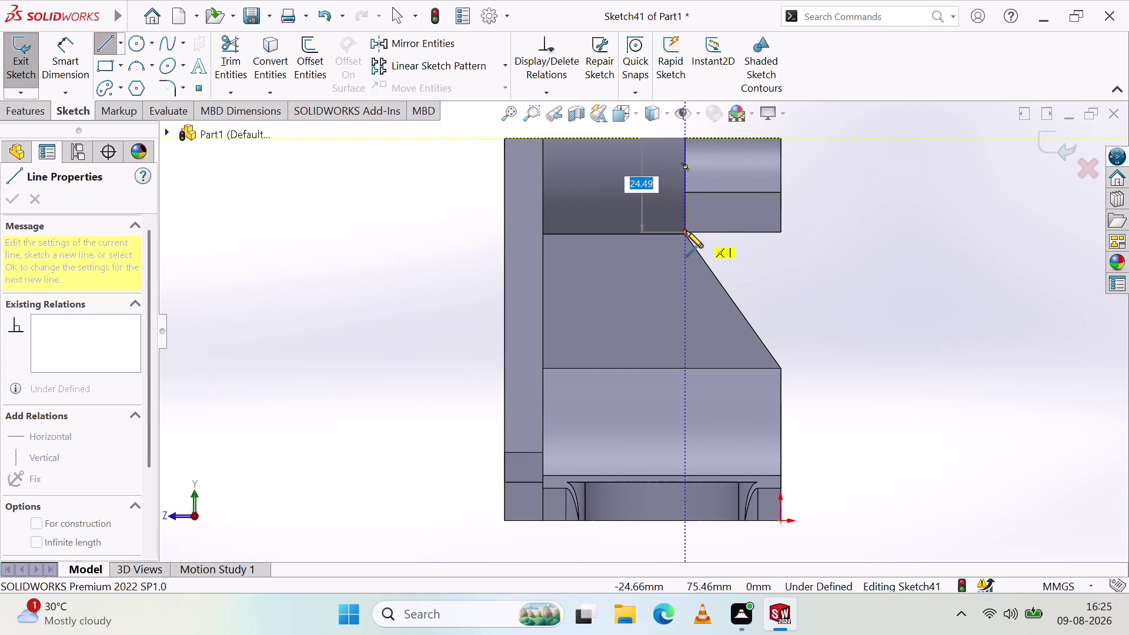
click(686, 233)
click(780, 232)
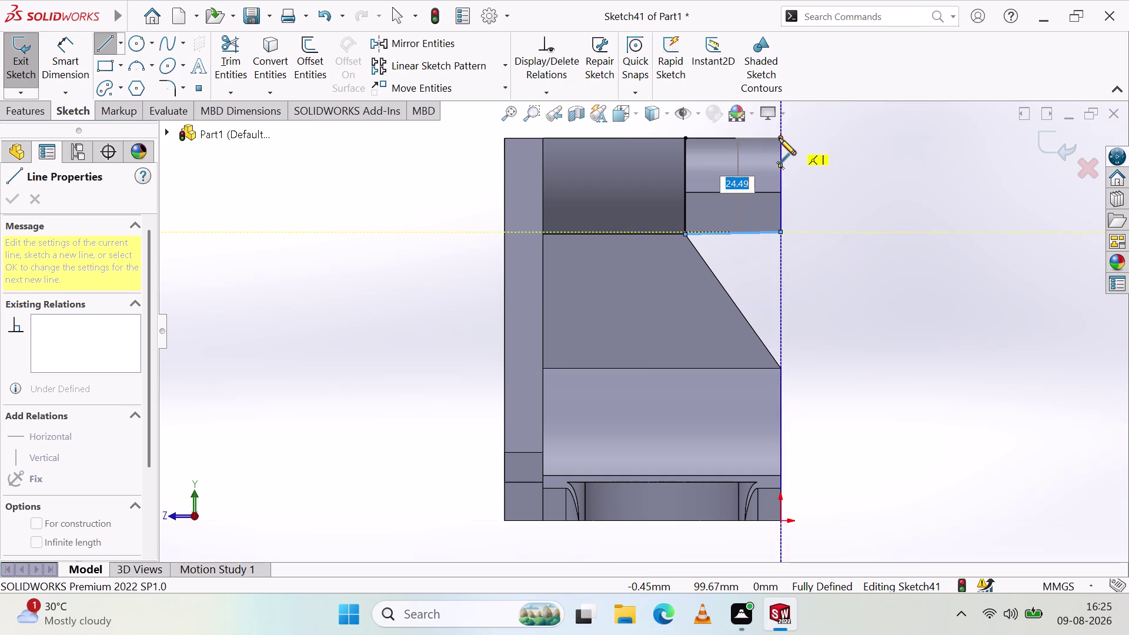
click(782, 140)
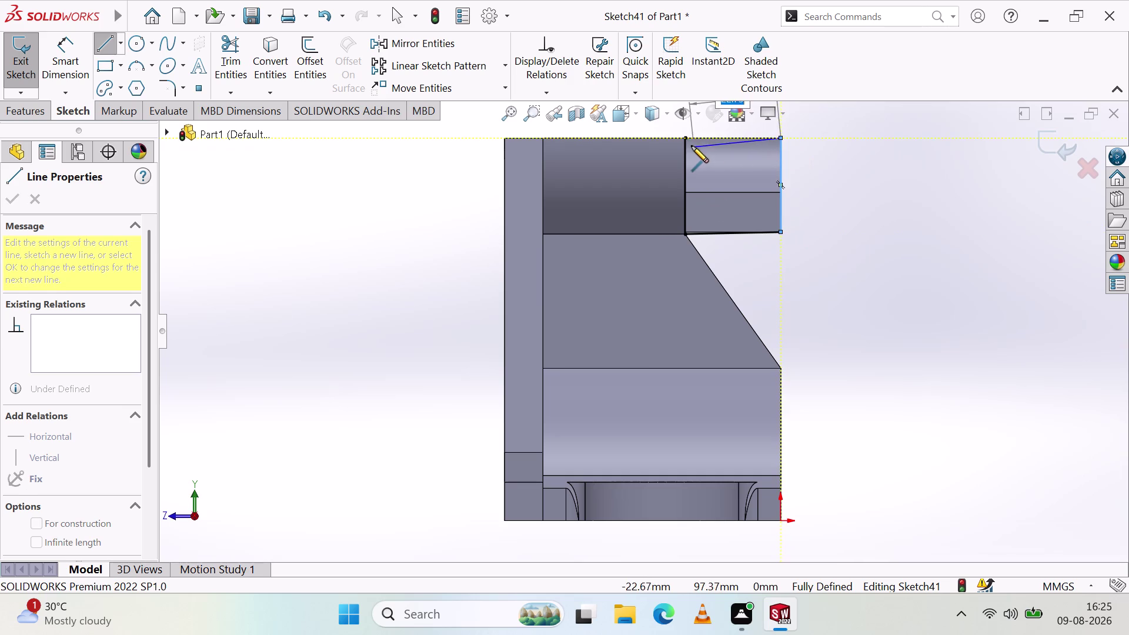
click(685, 137)
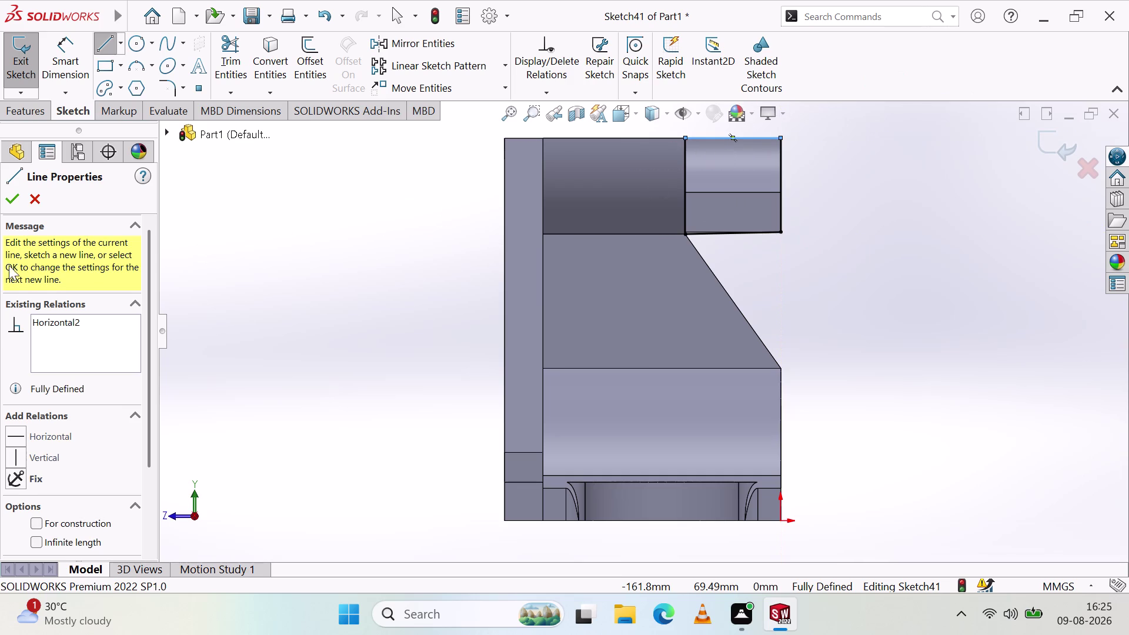
click(11, 204)
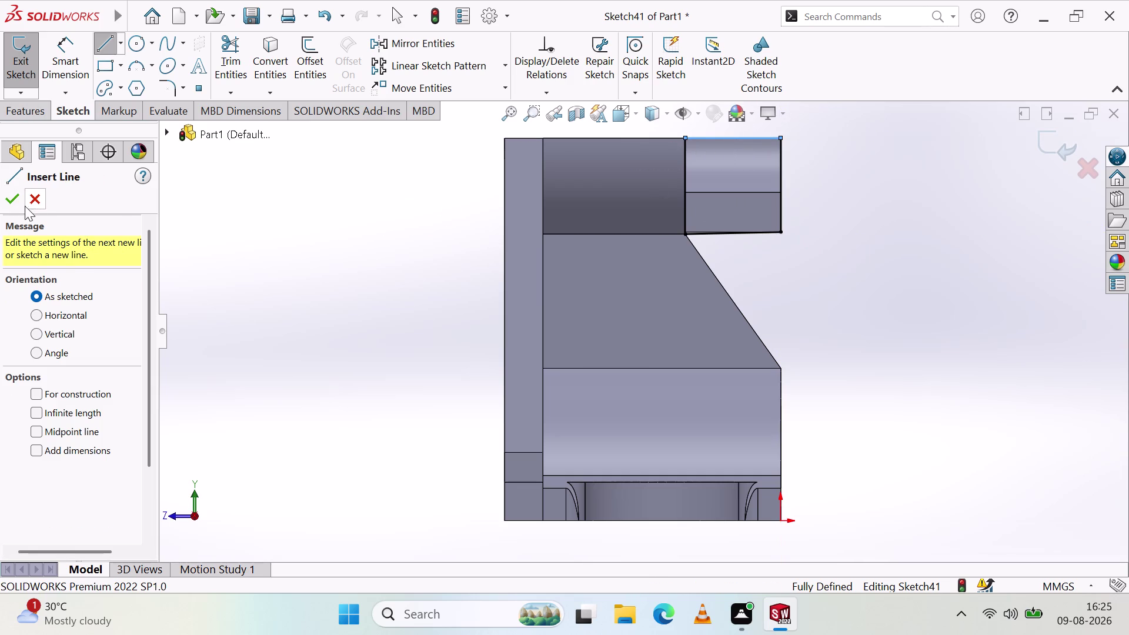
Exit Sketch41 and preview a Through All extruded cut from its rectangle.
click(10, 198)
click(371, 204)
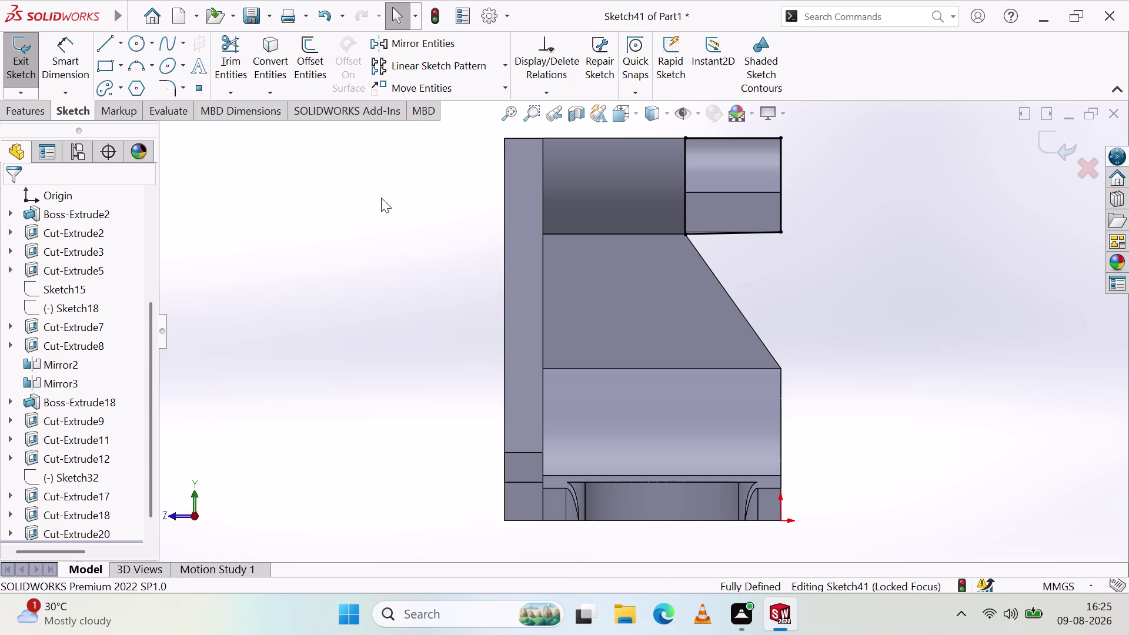
click(10, 79)
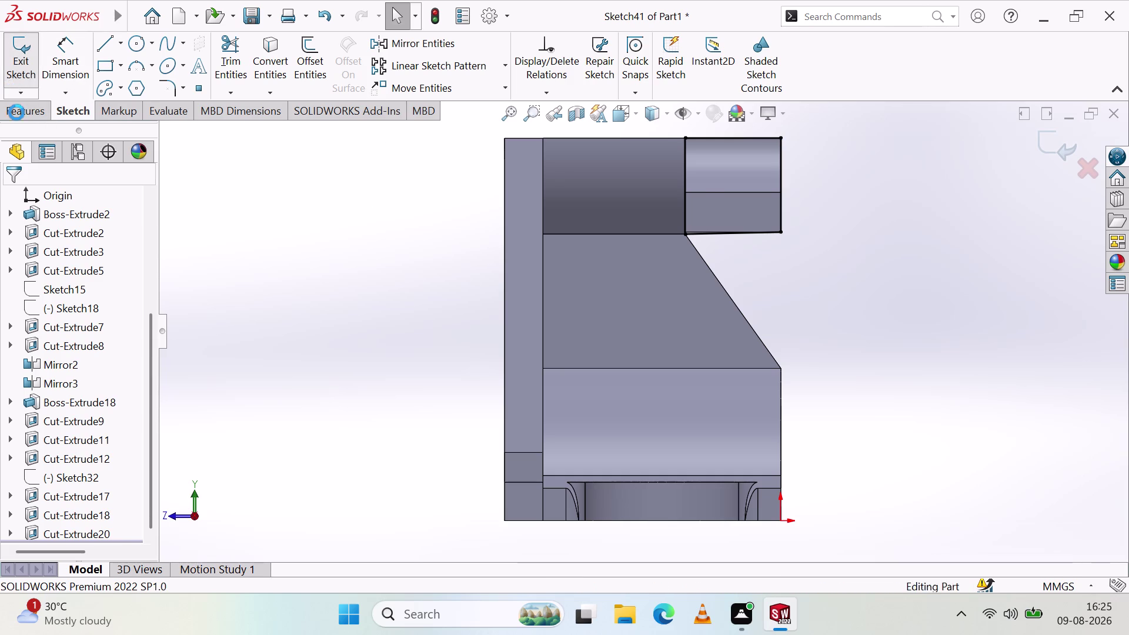
click(23, 109)
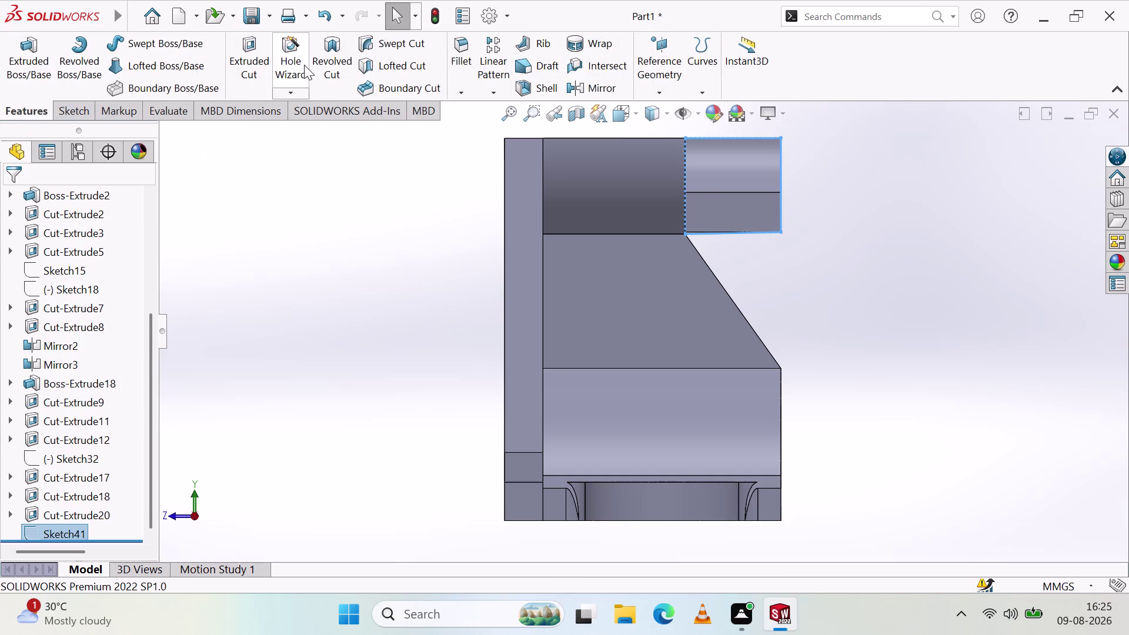
click(264, 66)
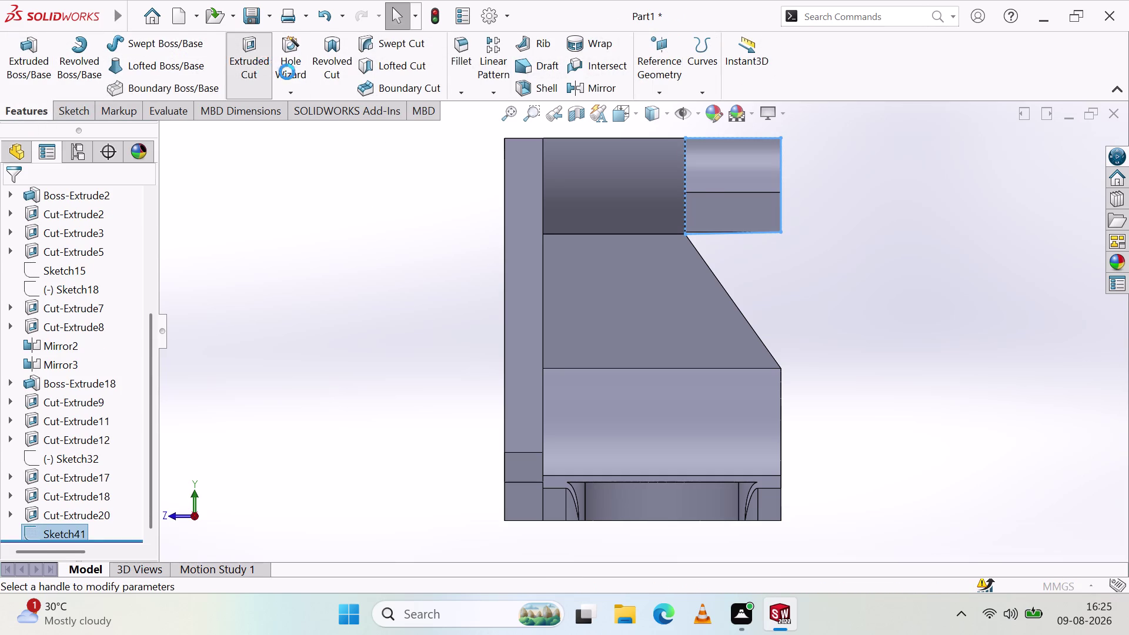
middle_drag(871, 179, 813, 198)
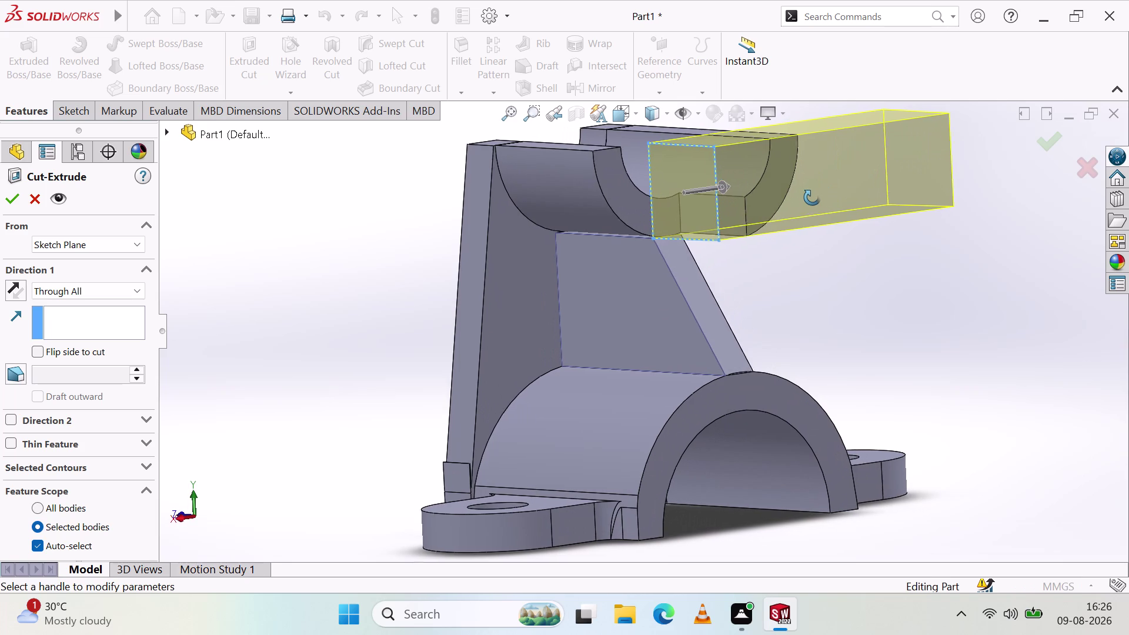
Confirm Cut-Extrude21 trimming the upper saddle's other end and orbit to view it.
middle_drag(813, 198, 811, 198)
click(5, 200)
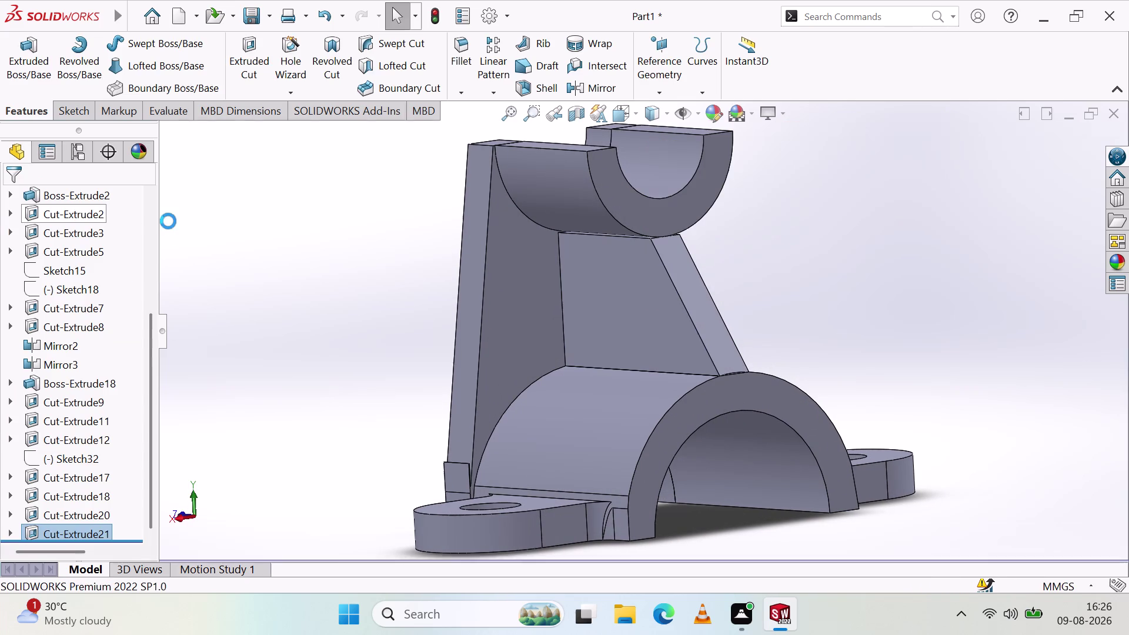
middle_drag(378, 213, 199, 252)
scroll(up, 3)
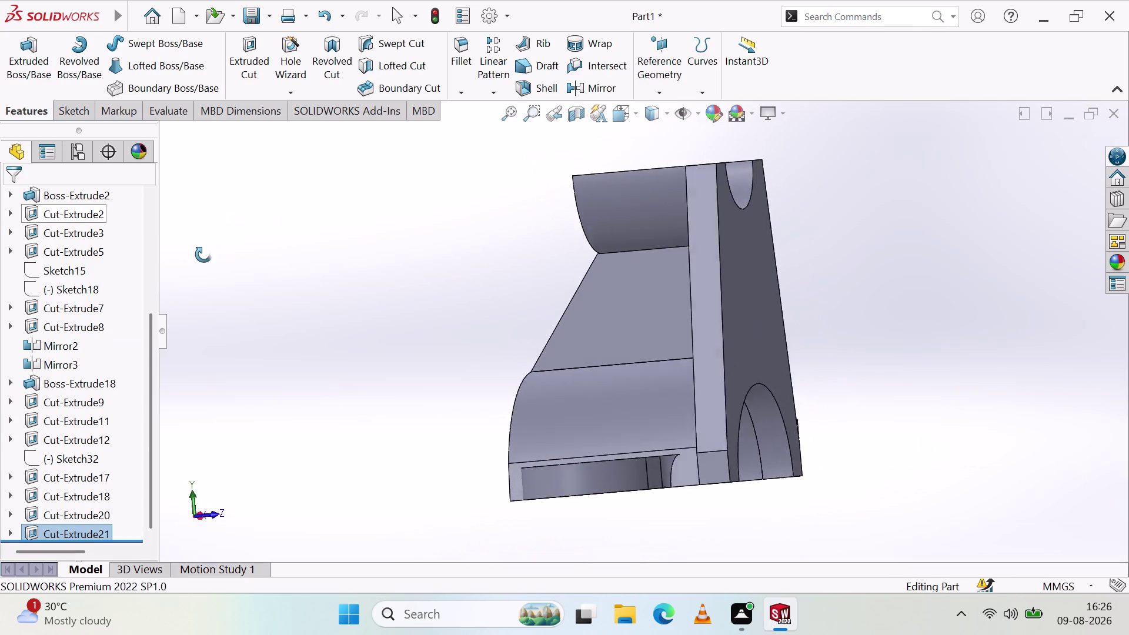
middle_drag(200, 252, 399, 301)
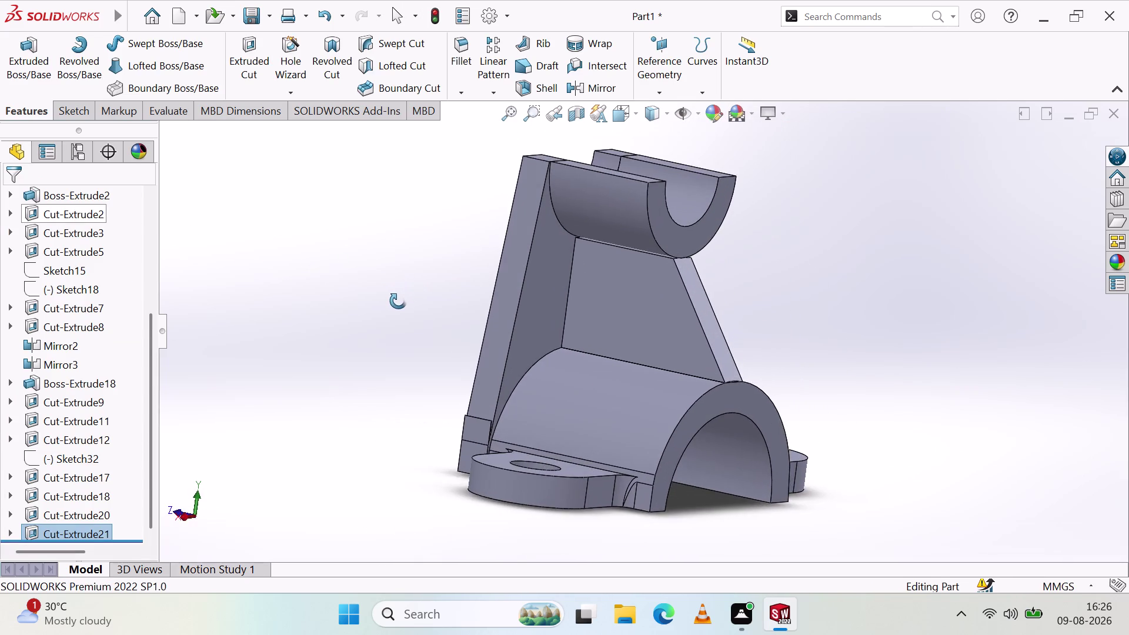
Orbit the bracket to inspect its saddles, back and base, ending on the right view.
middle_drag(398, 301, 383, 299)
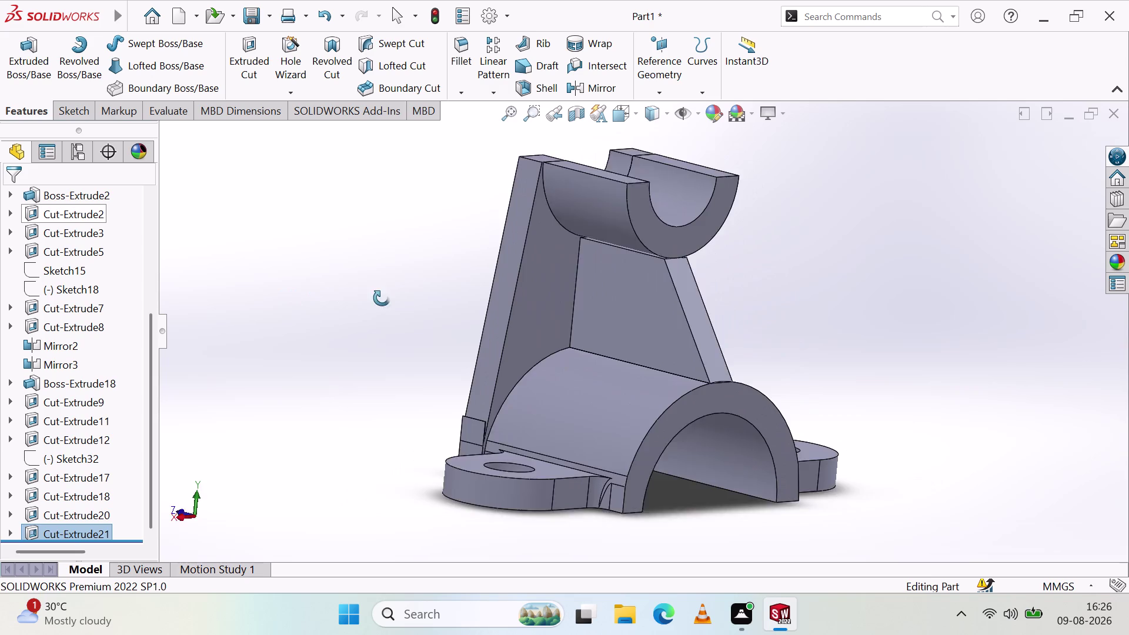
middle_drag(383, 298, 509, 432)
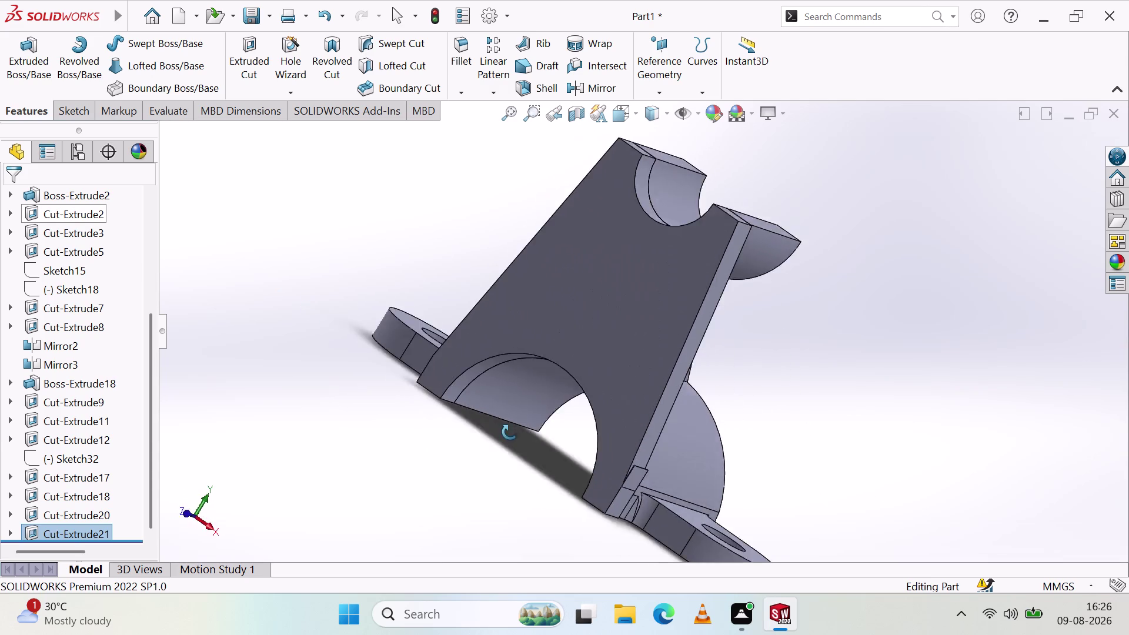
middle_drag(509, 432, 303, 383)
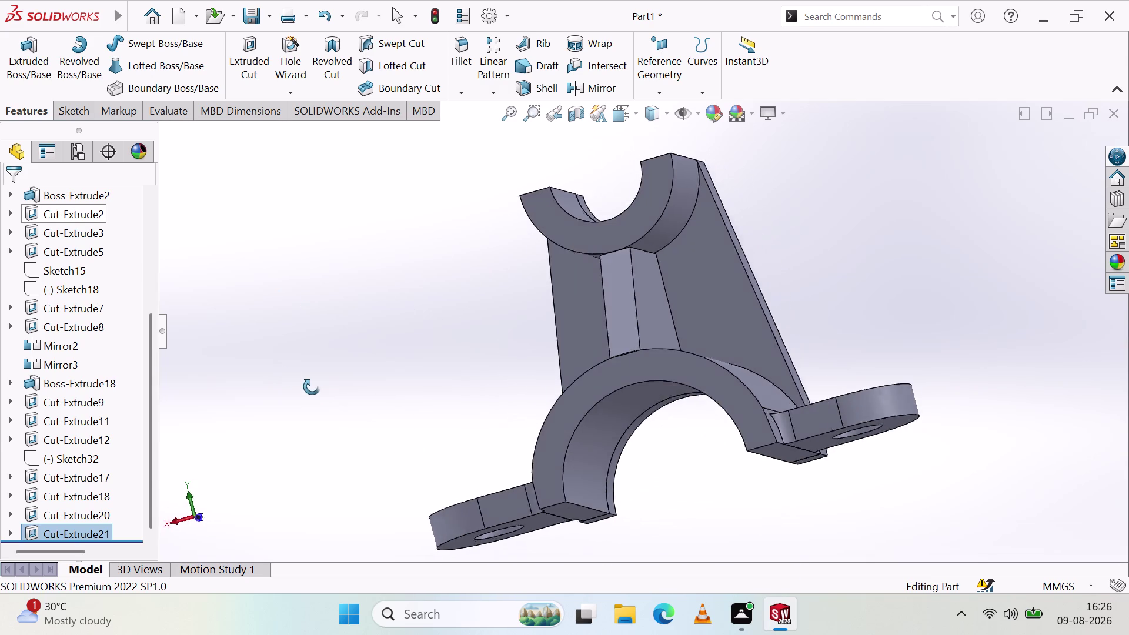
middle_drag(303, 383, 241, 396)
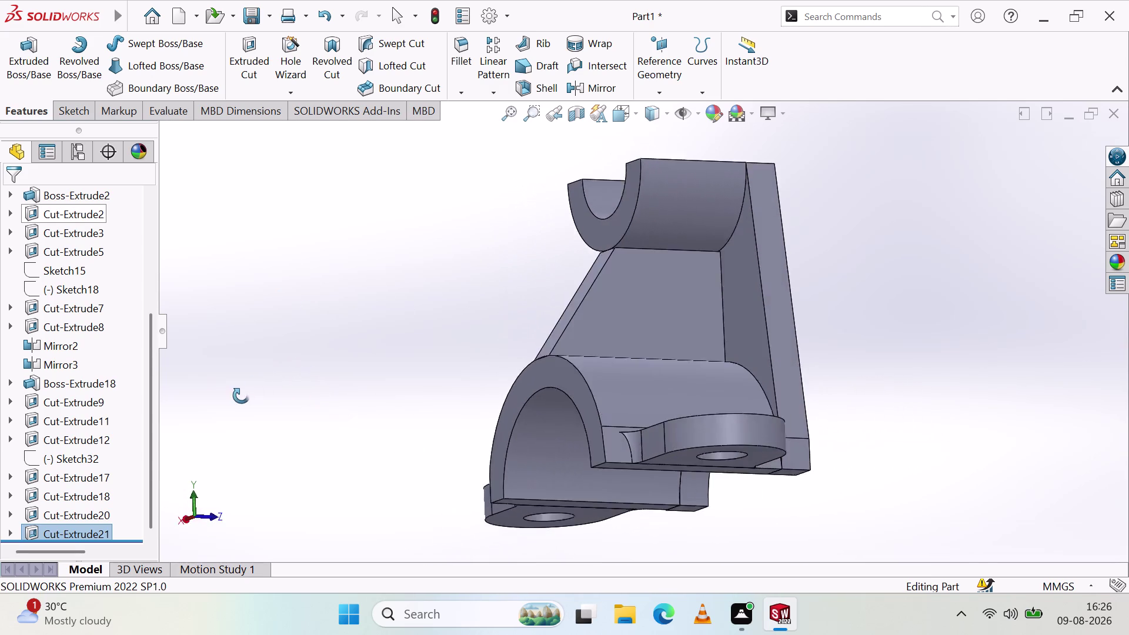
middle_drag(241, 396, 315, 501)
scroll(up, 3)
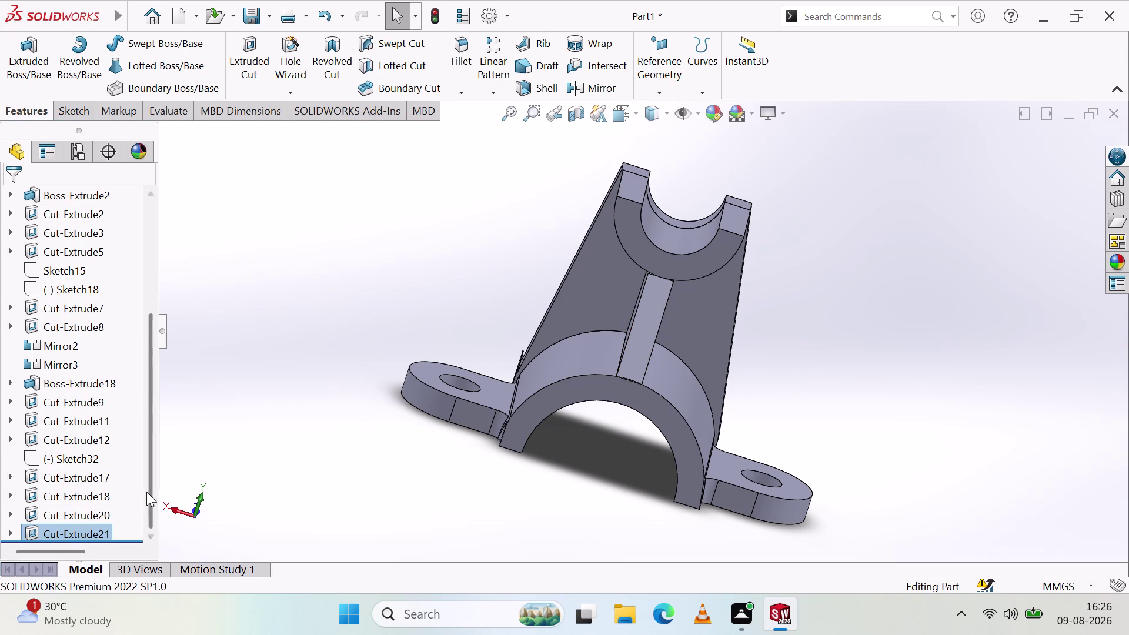
click(173, 507)
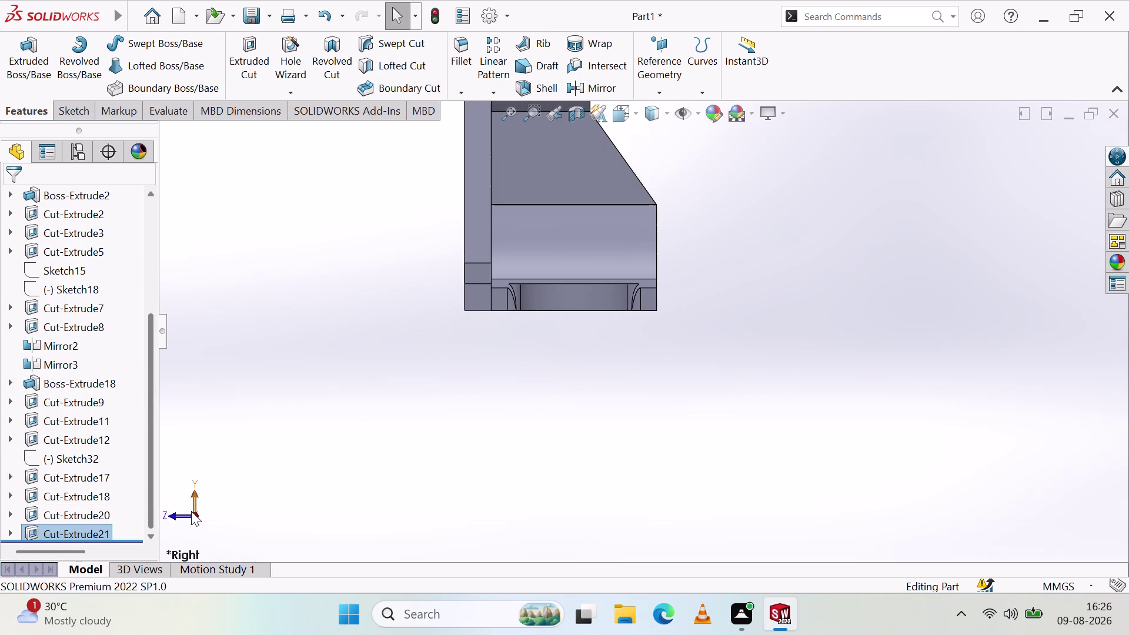
click(179, 514)
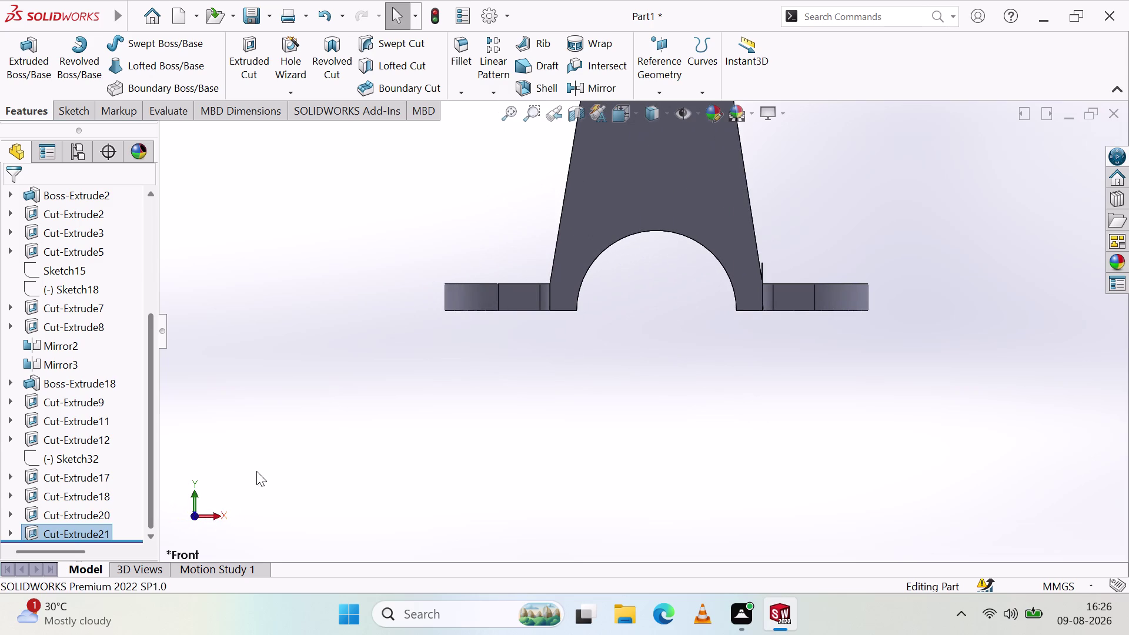
click(218, 520)
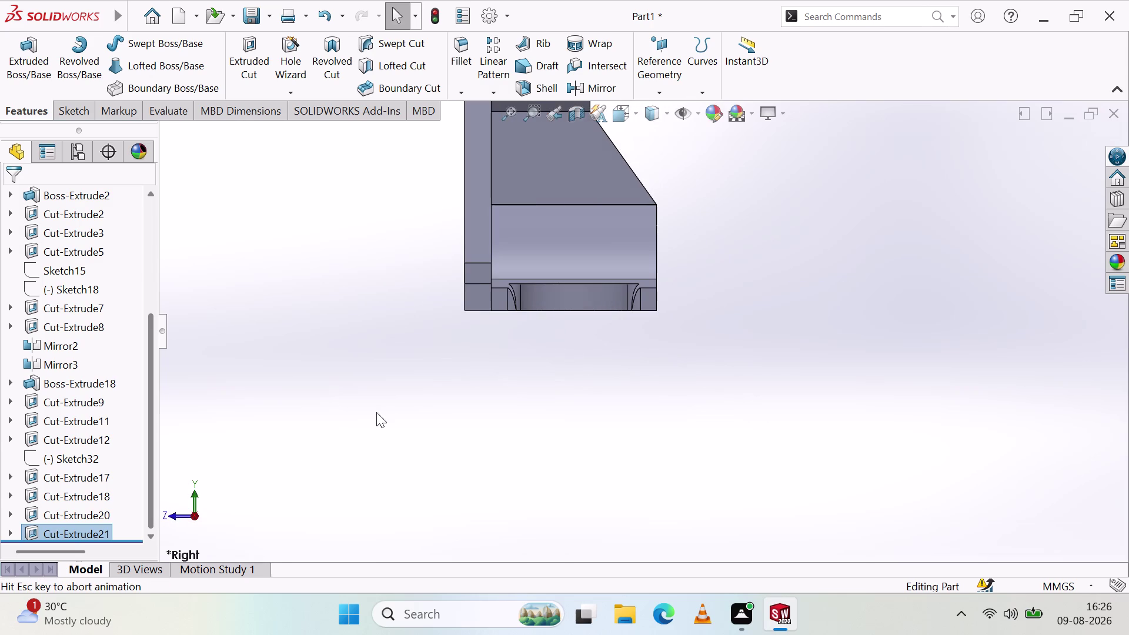
scroll(up, 3)
scroll(down, 3)
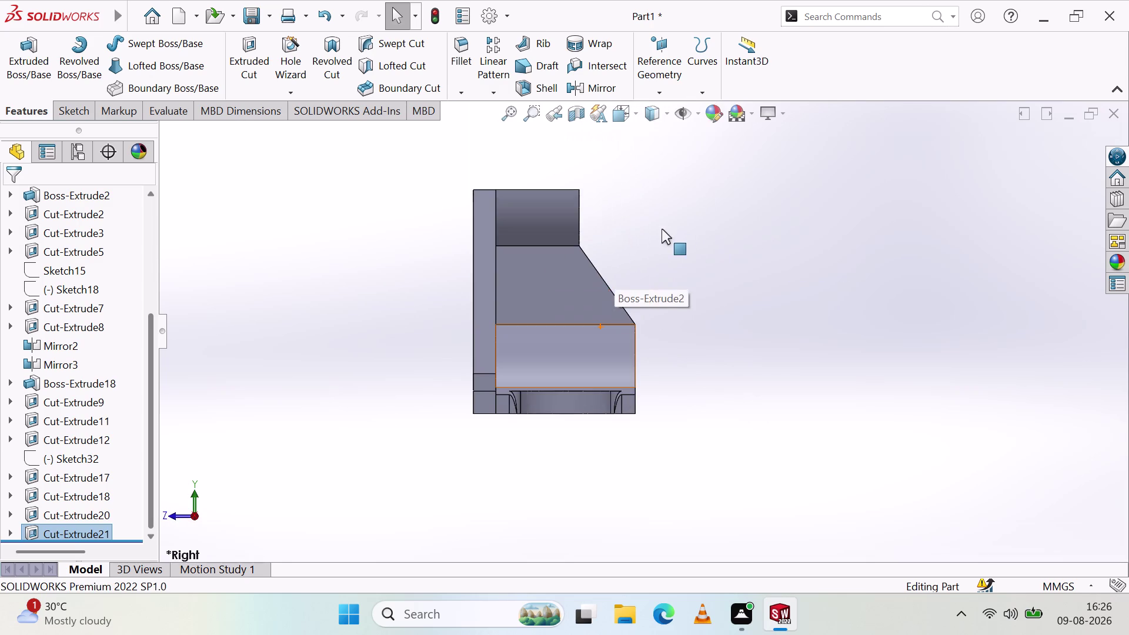
scroll(up, 3)
scroll(down, 3)
scroll(up, 3)
scroll(down, 3)
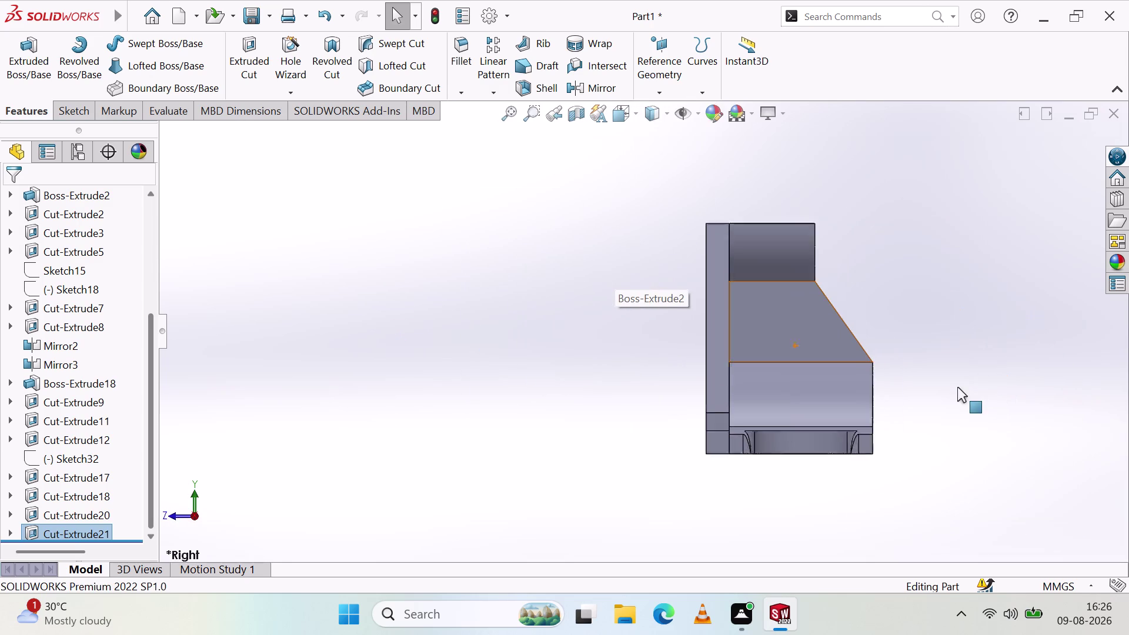
scroll(down, 3)
middle_drag(869, 337, 772, 338)
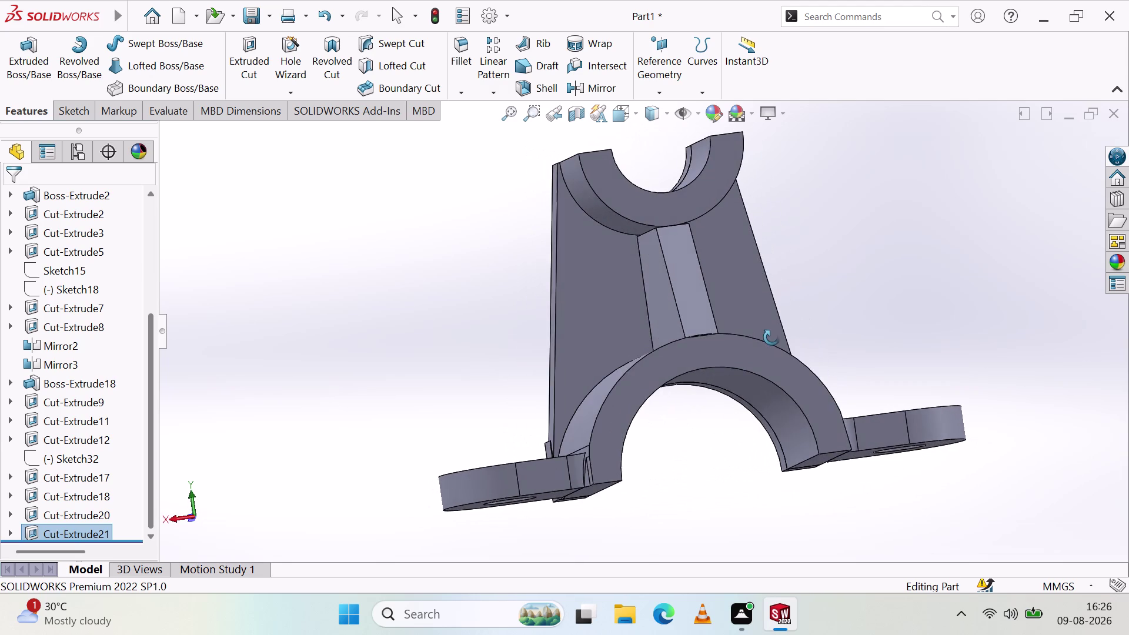
middle_drag(772, 338, 773, 338)
scroll(down, 3)
middle_drag(582, 460, 631, 494)
right_click(618, 493)
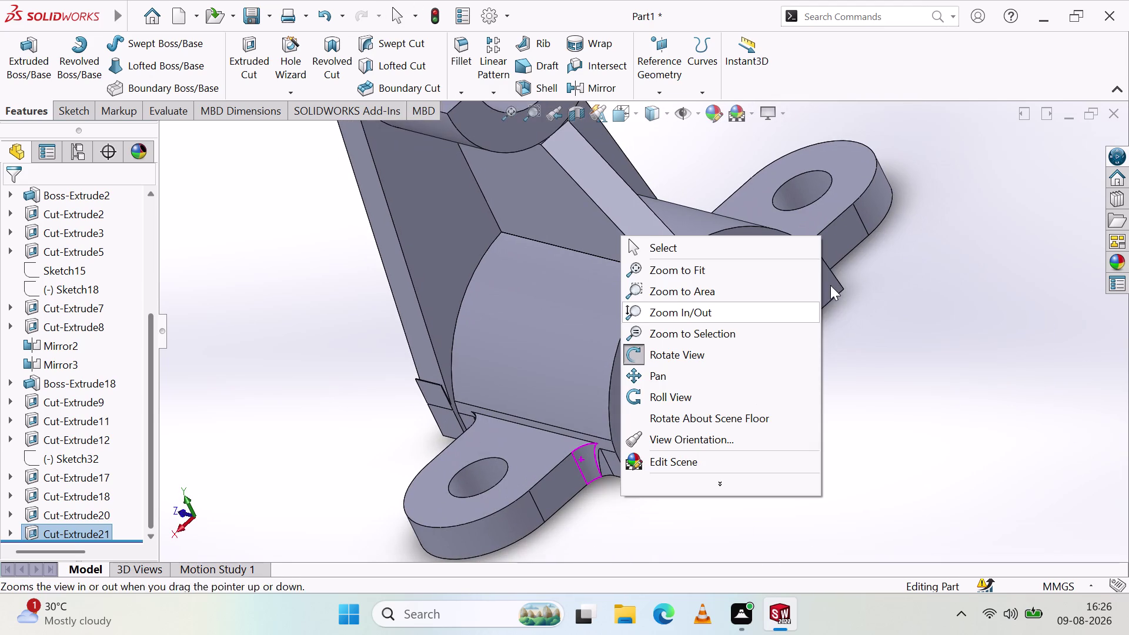
right_click(1128, 366)
middle_drag(894, 170, 926, 288)
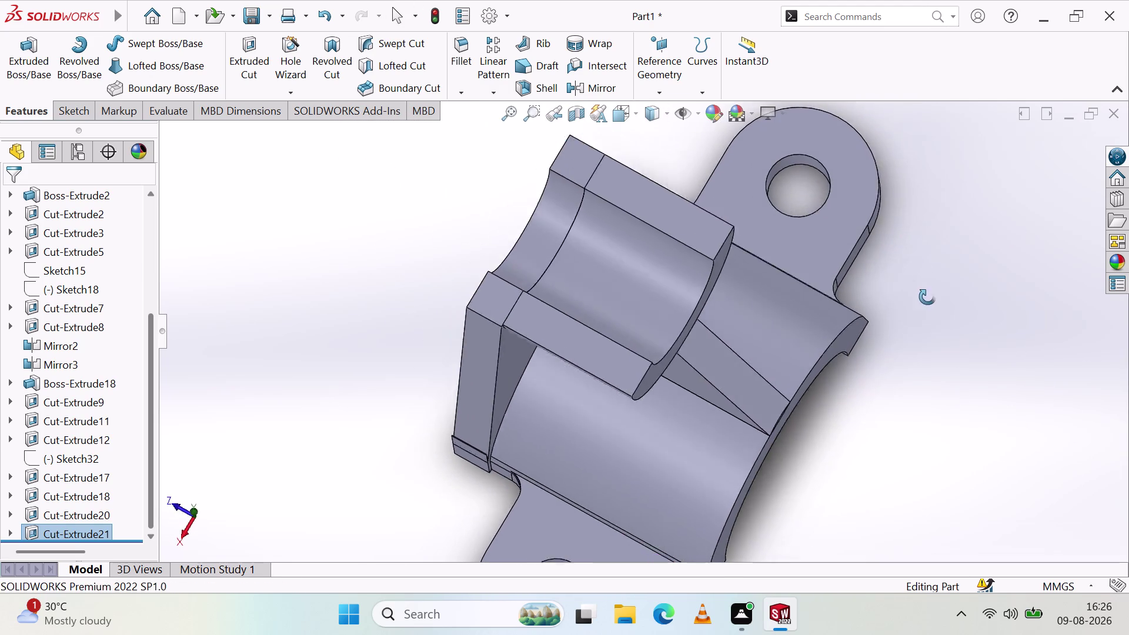
middle_drag(926, 289, 925, 335)
scroll(up, 3)
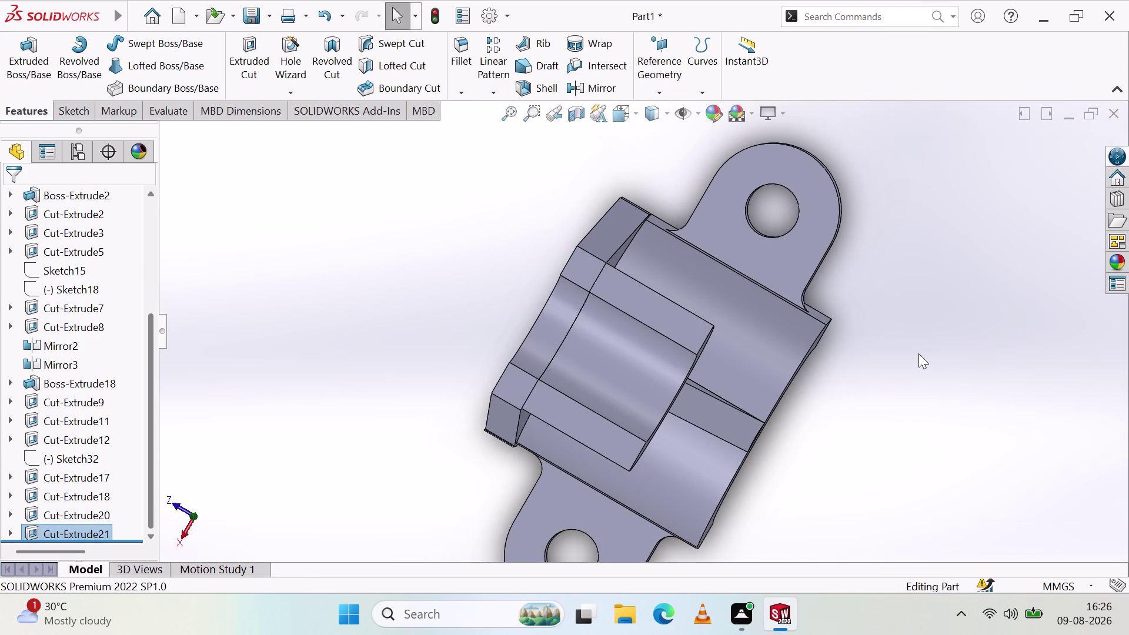
middle_drag(731, 434, 667, 360)
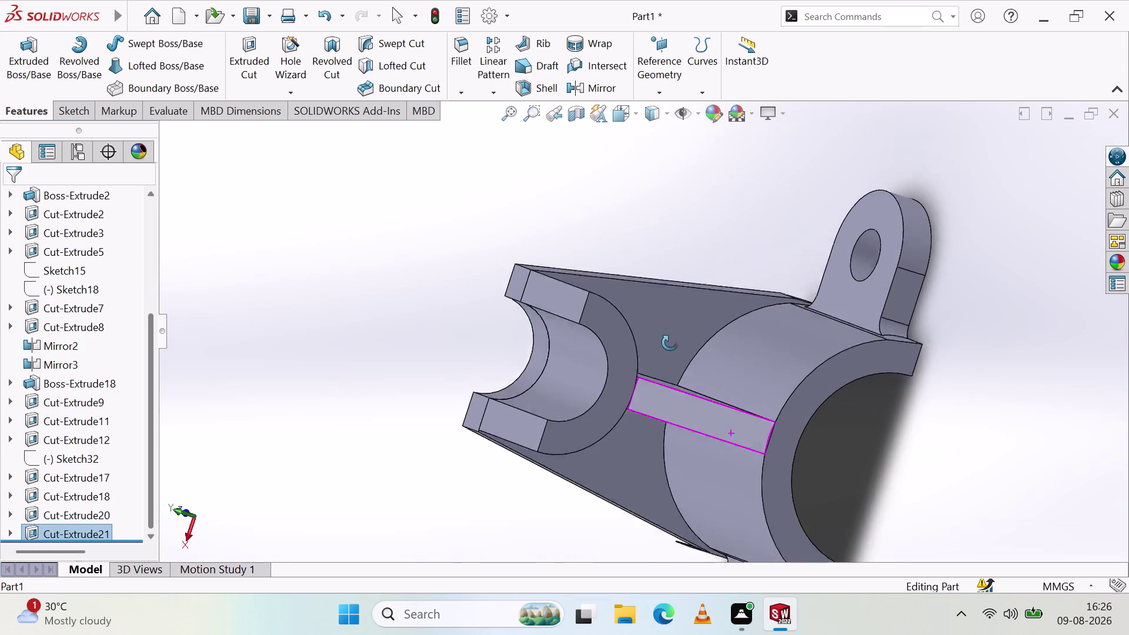
middle_drag(667, 360, 696, 305)
click(191, 530)
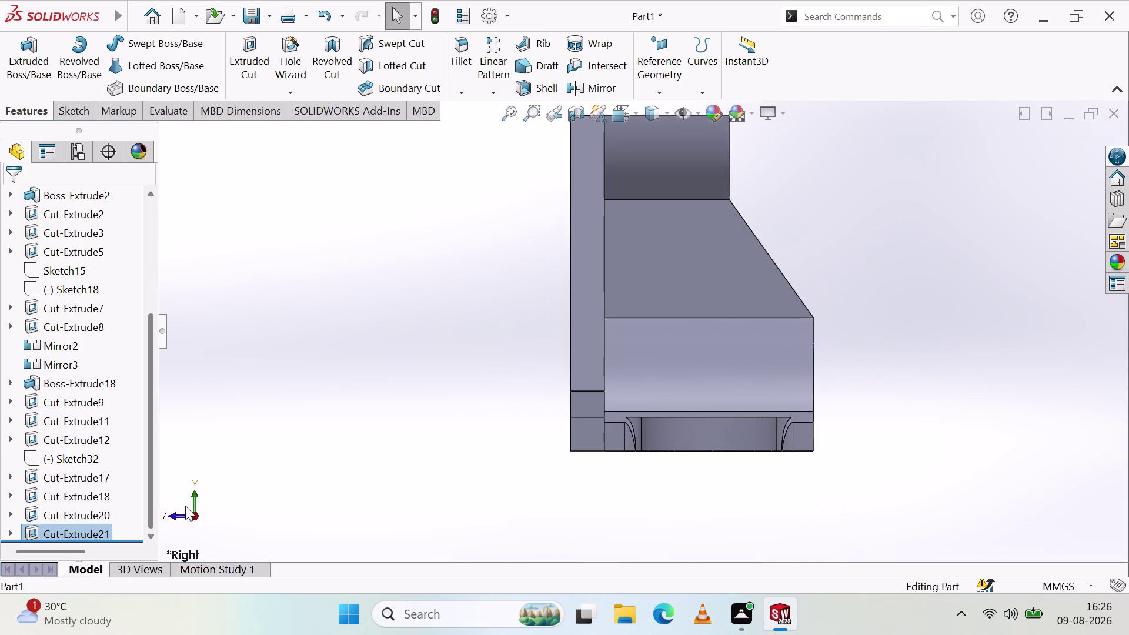
click(180, 513)
click(171, 517)
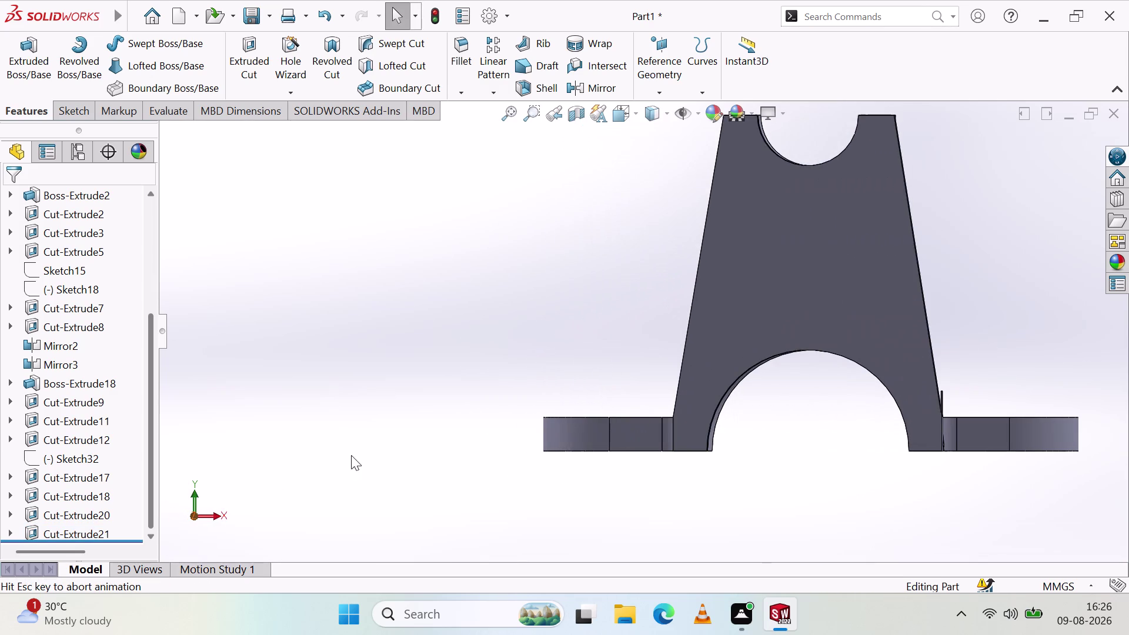
click(219, 516)
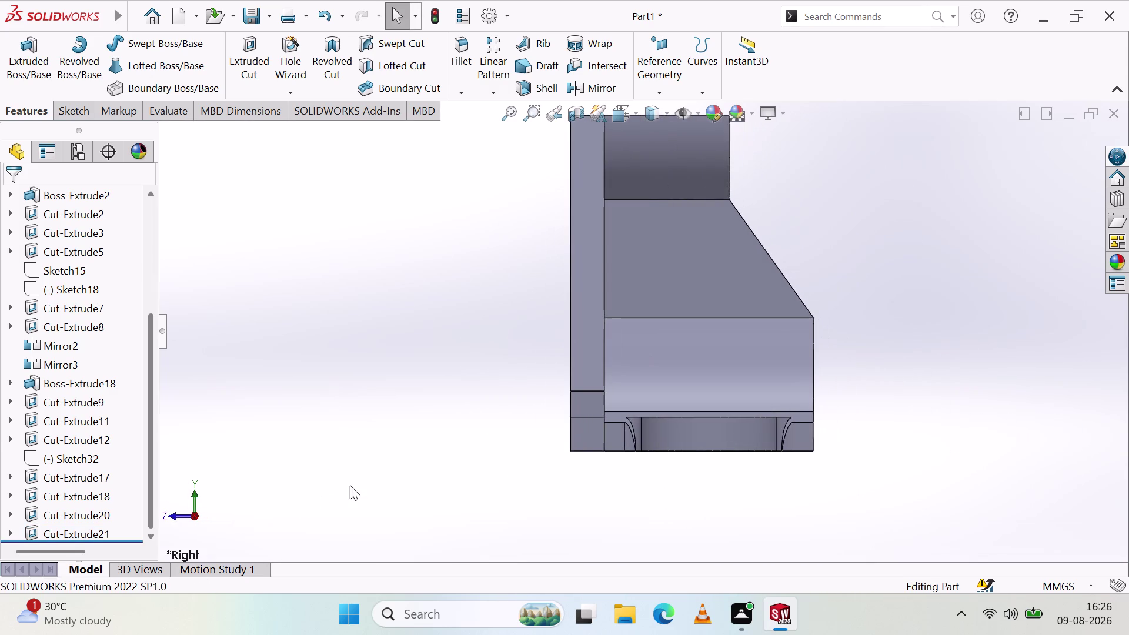
Orbit the bracket out of the side view to see the lower saddle from above.
middle_drag(808, 446, 697, 464)
middle_drag(913, 304, 910, 336)
middle_drag(477, 464, 472, 359)
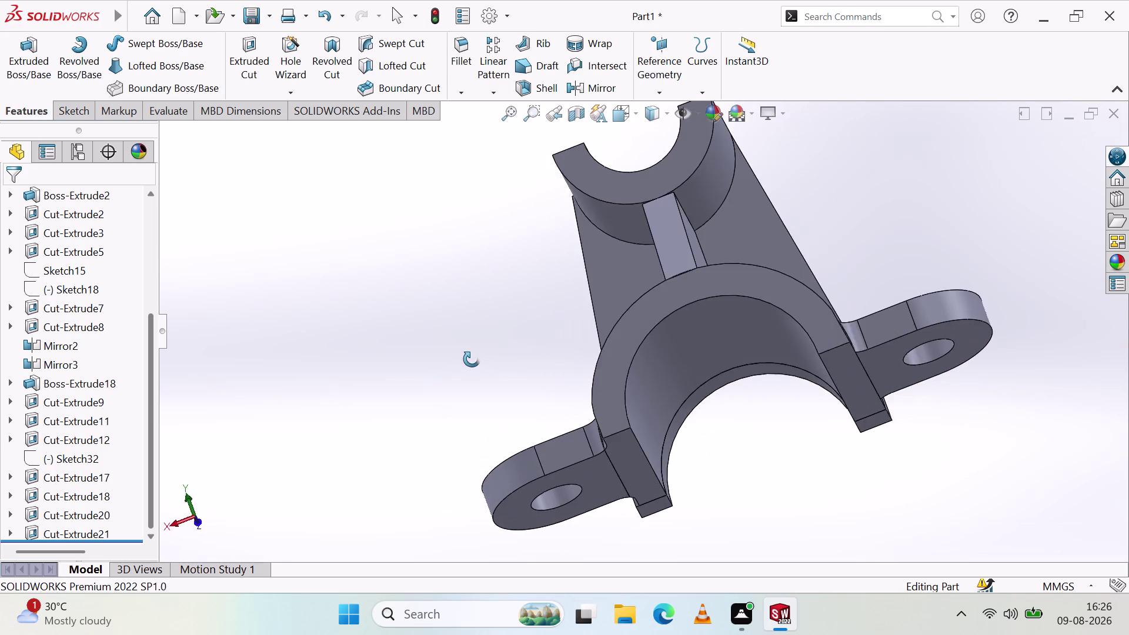
middle_drag(472, 359, 477, 357)
middle_drag(929, 273, 935, 353)
scroll(up, 3)
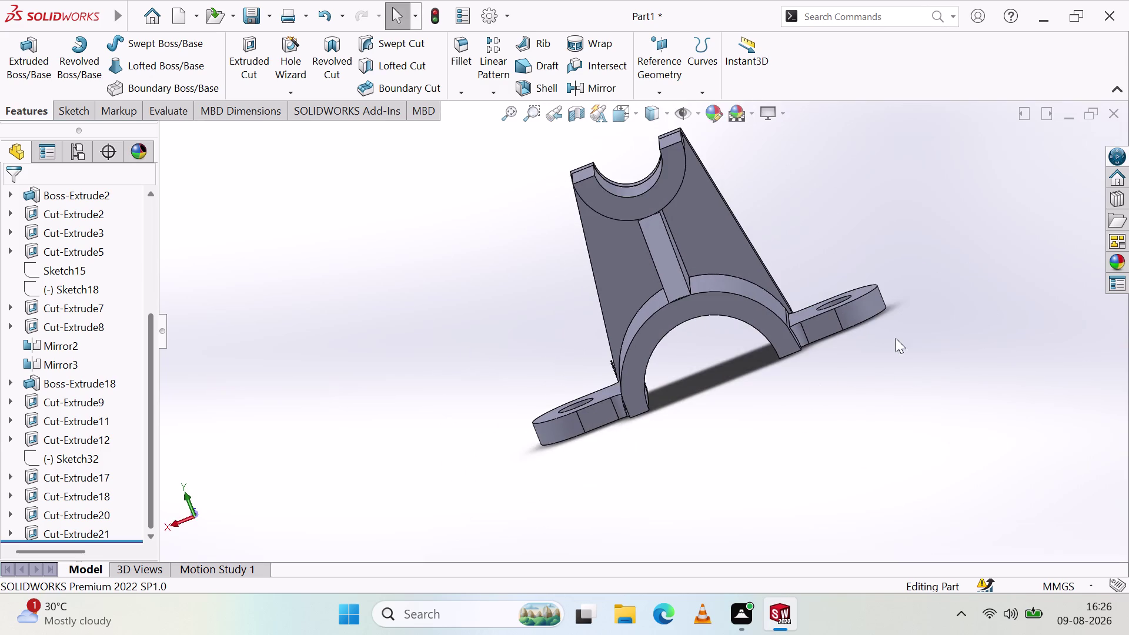
scroll(down, 3)
scroll(up, 3)
Orbit to view the rib from behind, the base underside and the upright plate.
middle_drag(459, 247, 530, 291)
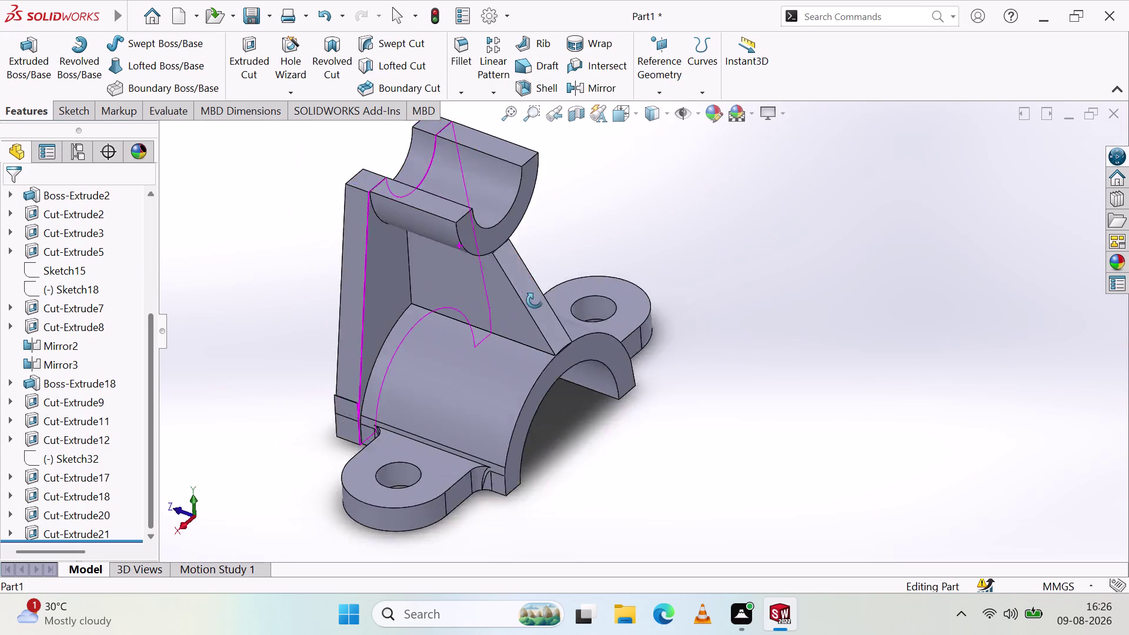
middle_drag(531, 291, 922, 361)
middle_click(923, 361)
middle_drag(430, 491, 617, 155)
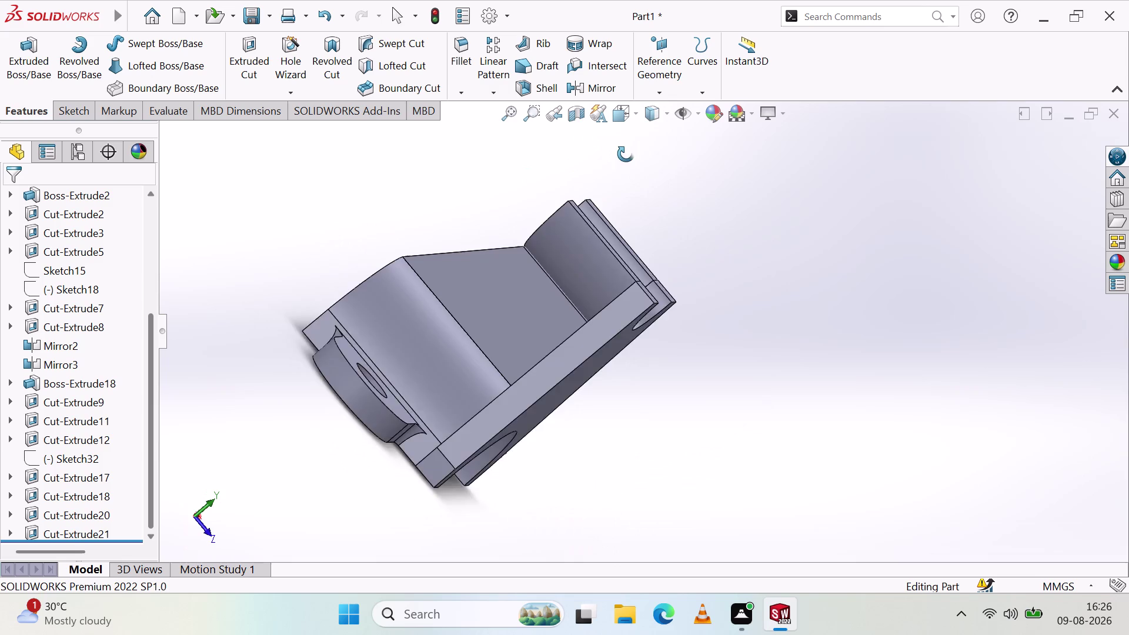
middle_drag(618, 155, 630, 154)
middle_drag(452, 501, 746, 265)
middle_drag(211, 415, 681, 381)
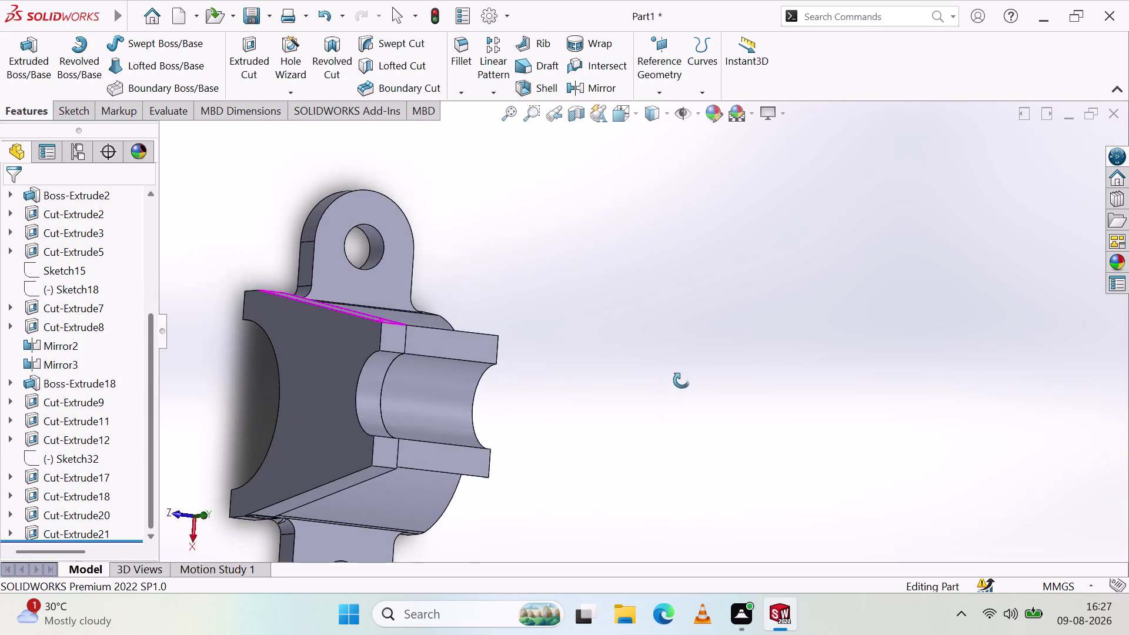
middle_drag(681, 381, 685, 380)
middle_drag(688, 380, 693, 378)
middle_drag(207, 390, 258, 436)
middle_click(258, 436)
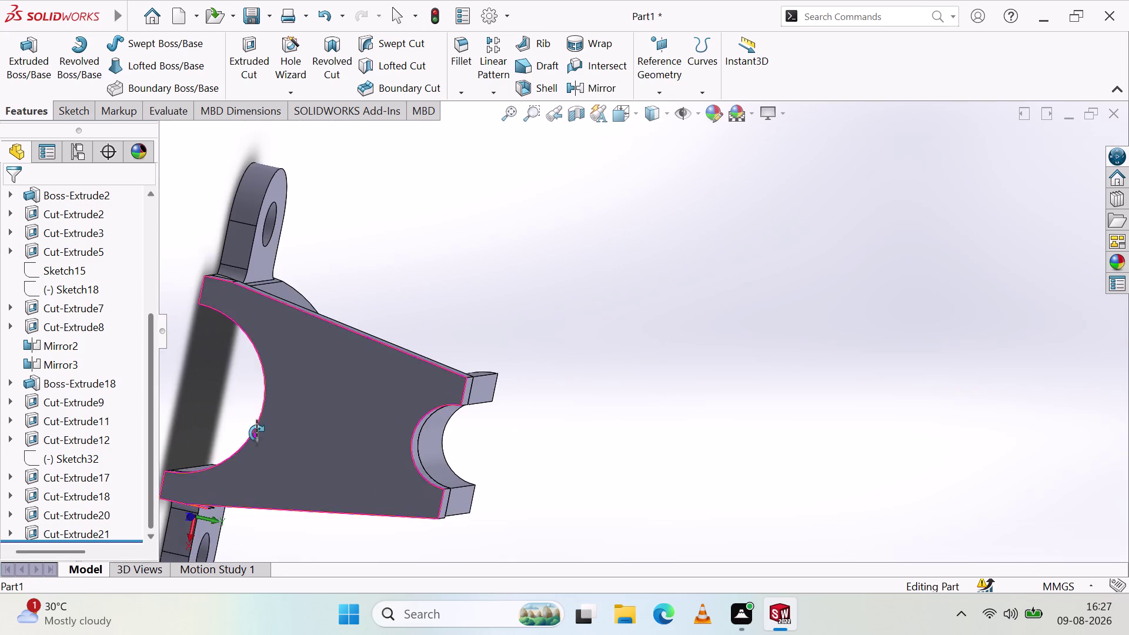
Zoom in and out on the upright plate, then deselect the flat side face.
scroll(up, 3)
scroll(down, 3)
scroll(up, 3)
scroll(down, 3)
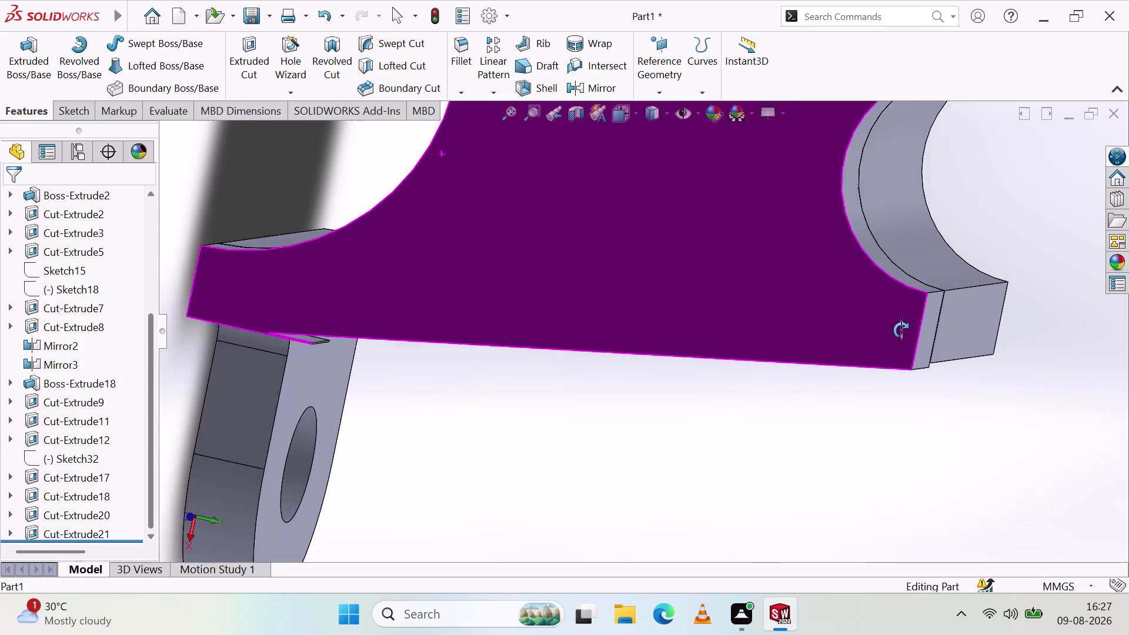
scroll(up, 3)
scroll(down, 3)
scroll(up, 3)
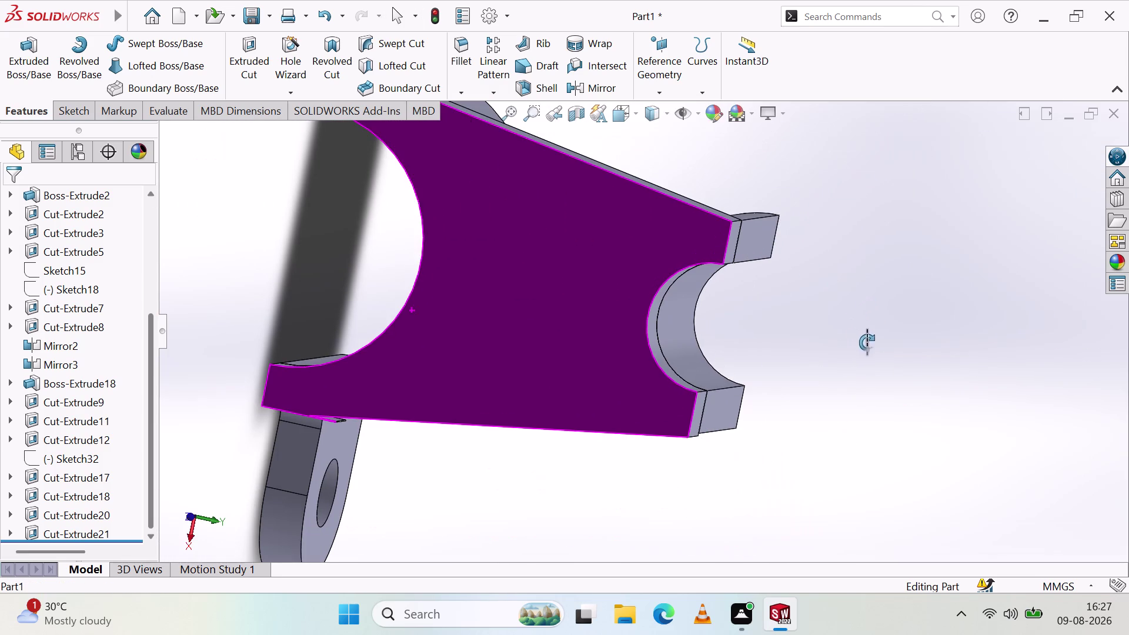
click(1004, 381)
Orbit around the upper saddle notch to examine its inner face and underside.
middle_drag(815, 317, 656, 222)
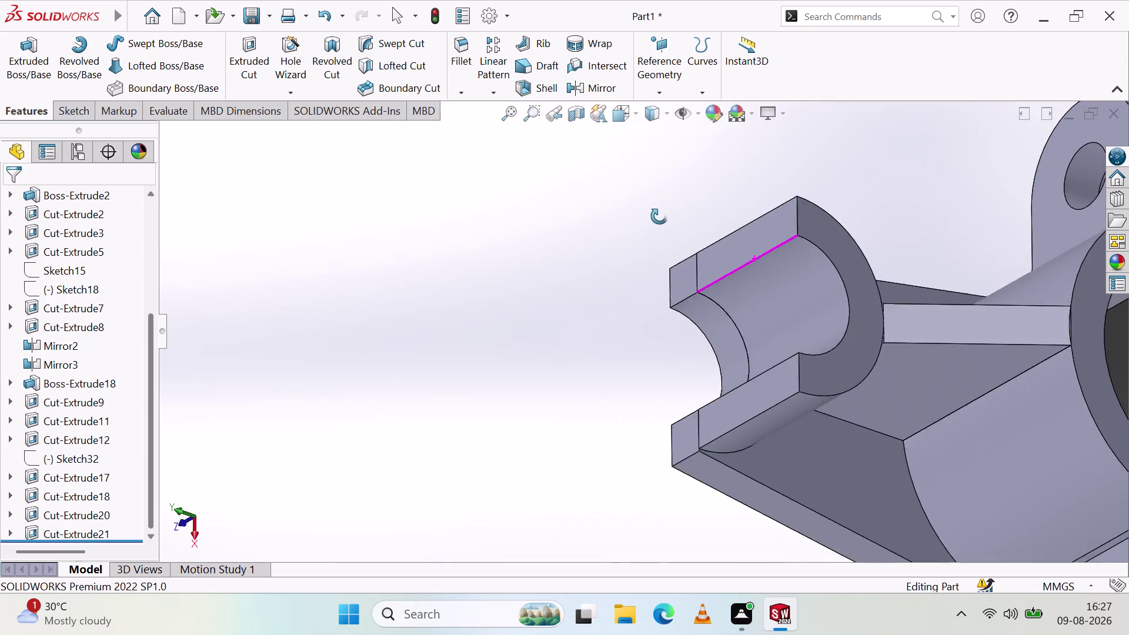
middle_drag(656, 221, 797, 156)
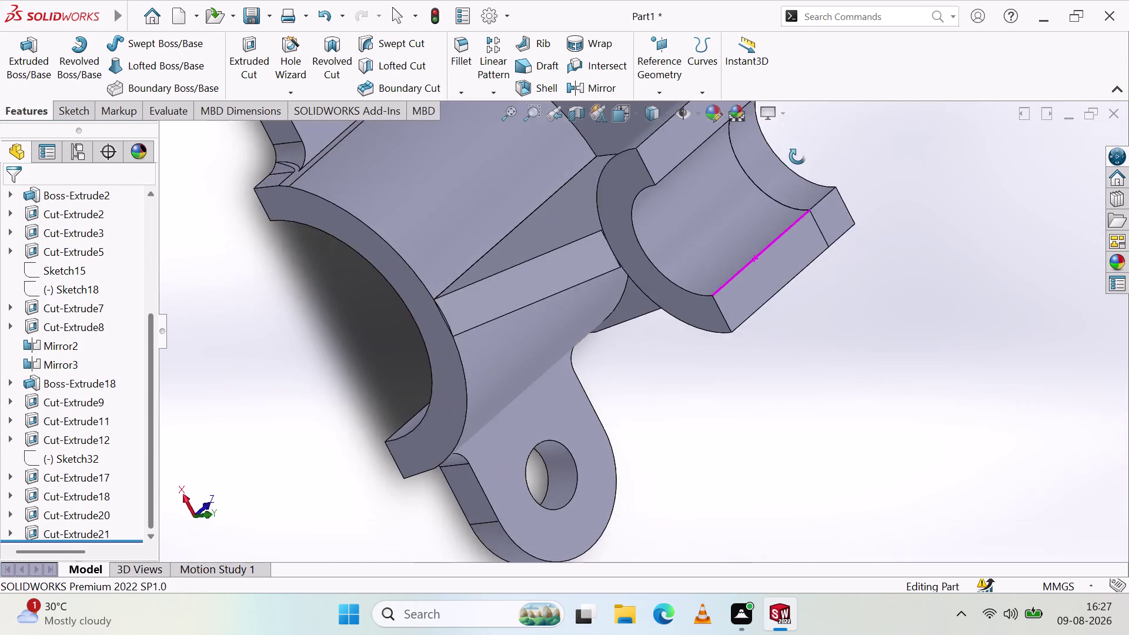
middle_drag(798, 156, 633, 270)
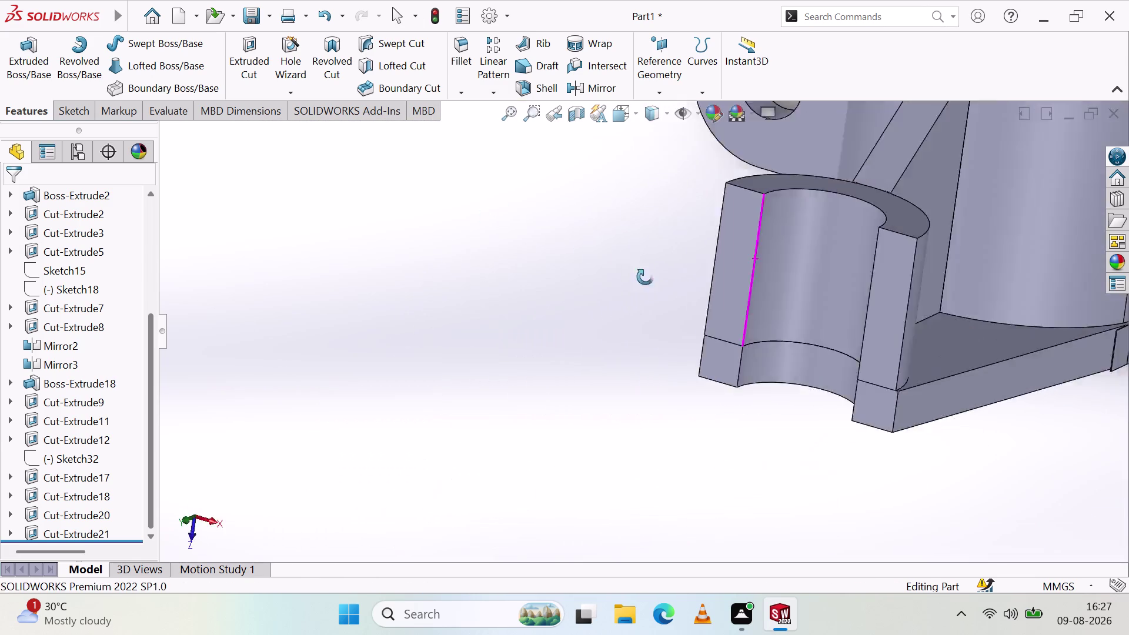
middle_drag(632, 270, 627, 400)
scroll(up, 3)
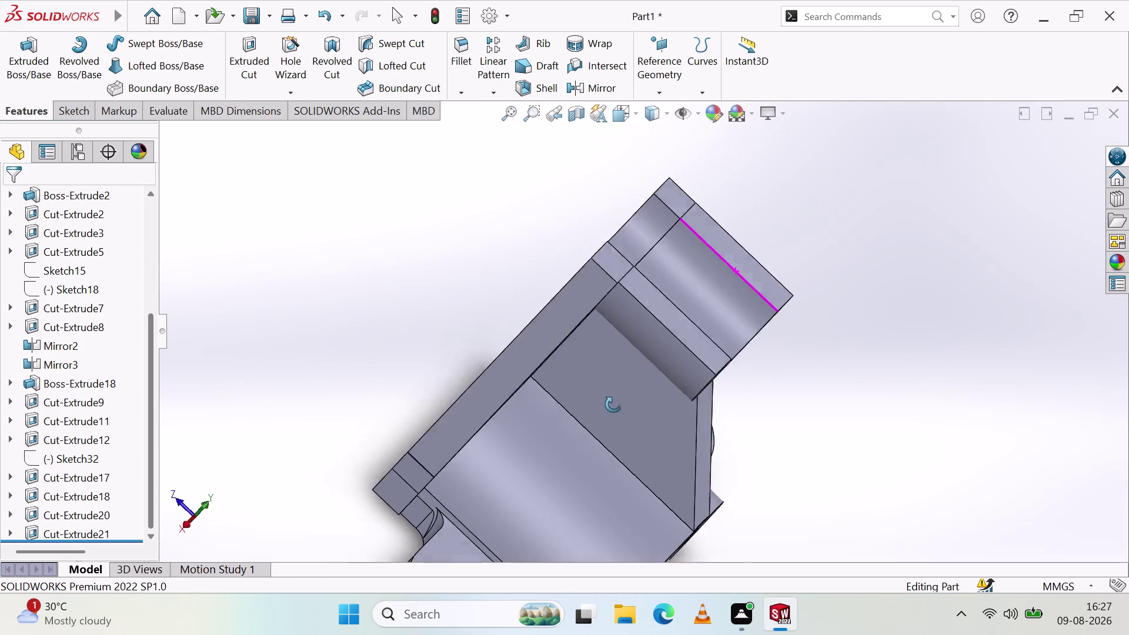
middle_drag(627, 399, 538, 247)
scroll(down, 3)
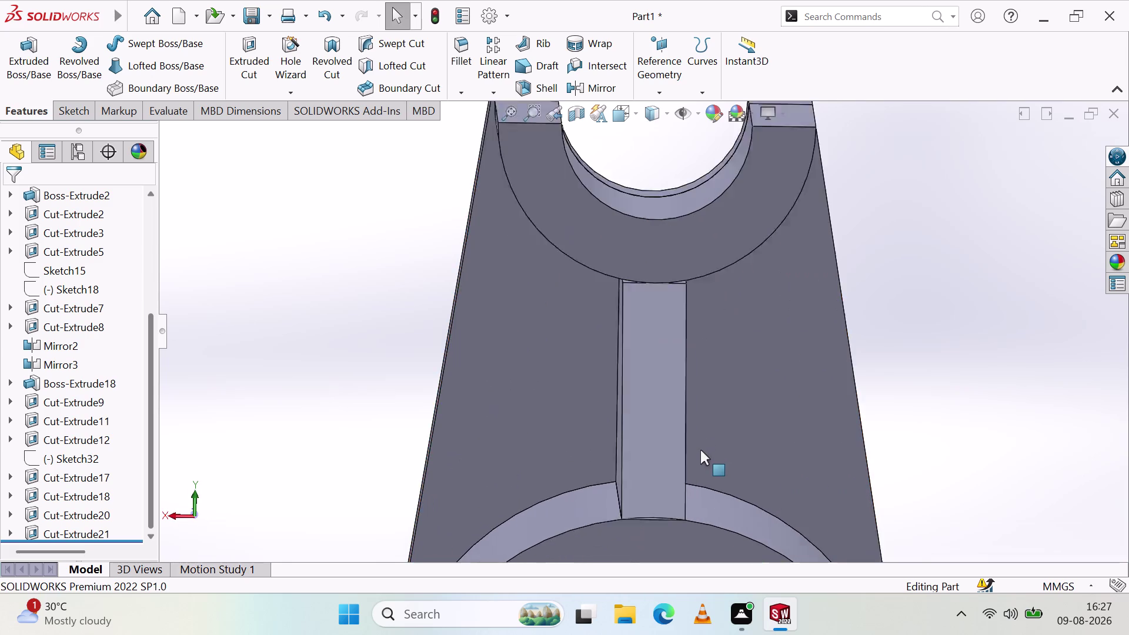
scroll(down, 3)
scroll(up, 3)
scroll(down, 3)
scroll(up, 3)
Check the lower saddle from the front, then tilt to an overall 3D view.
middle_drag(637, 443, 637, 430)
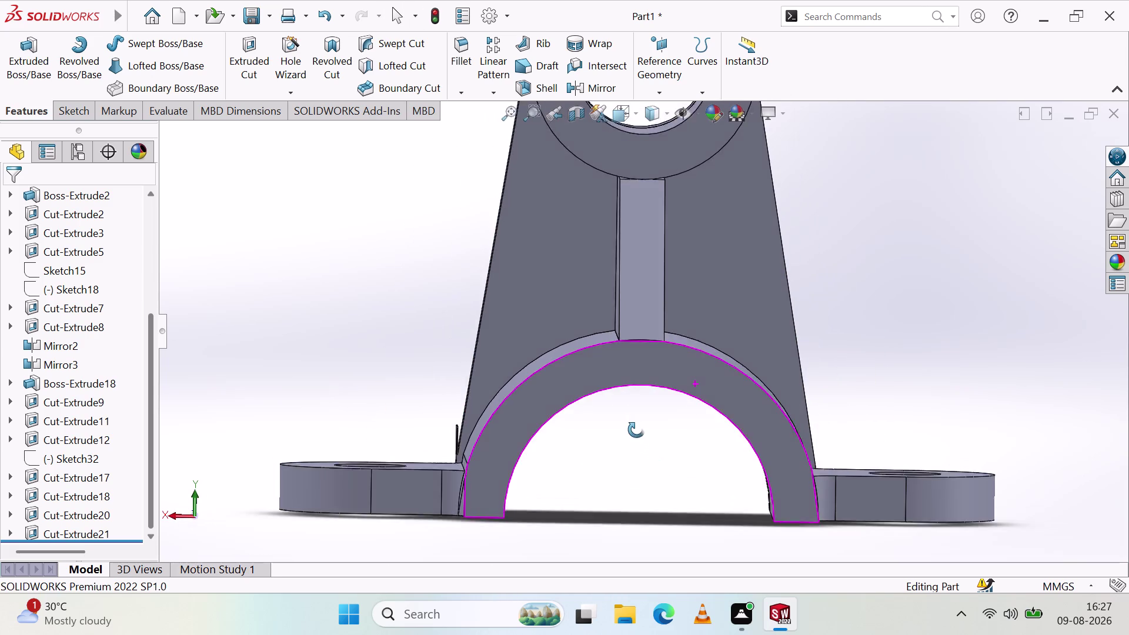
middle_drag(637, 430, 619, 420)
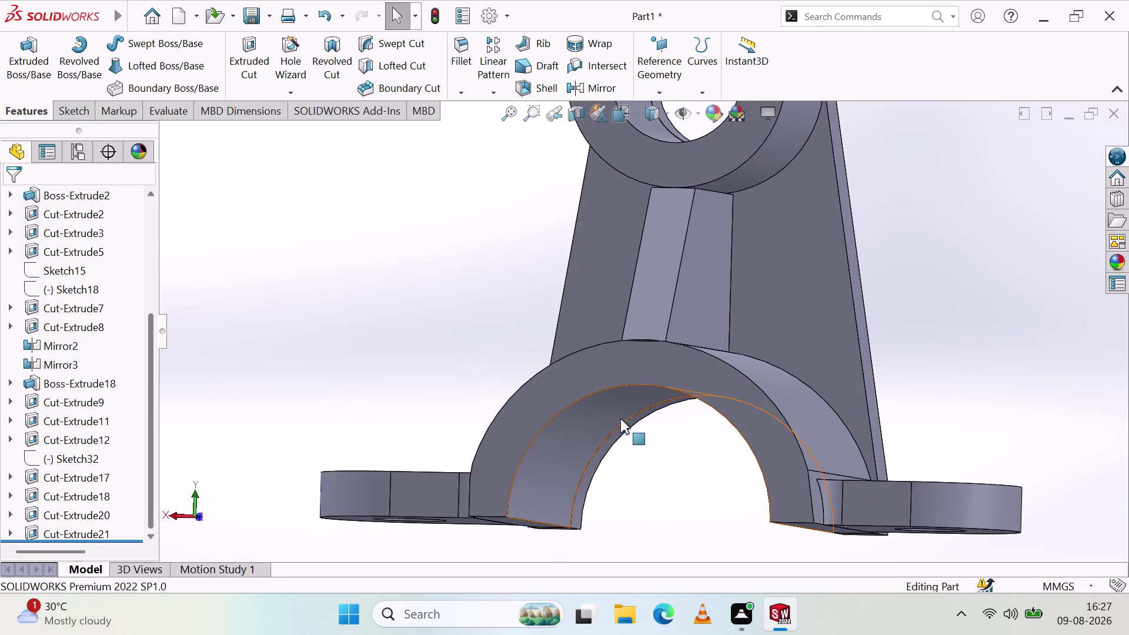
scroll(down, 3)
scroll(up, 3)
scroll(up, 3)
scroll(up, 3)
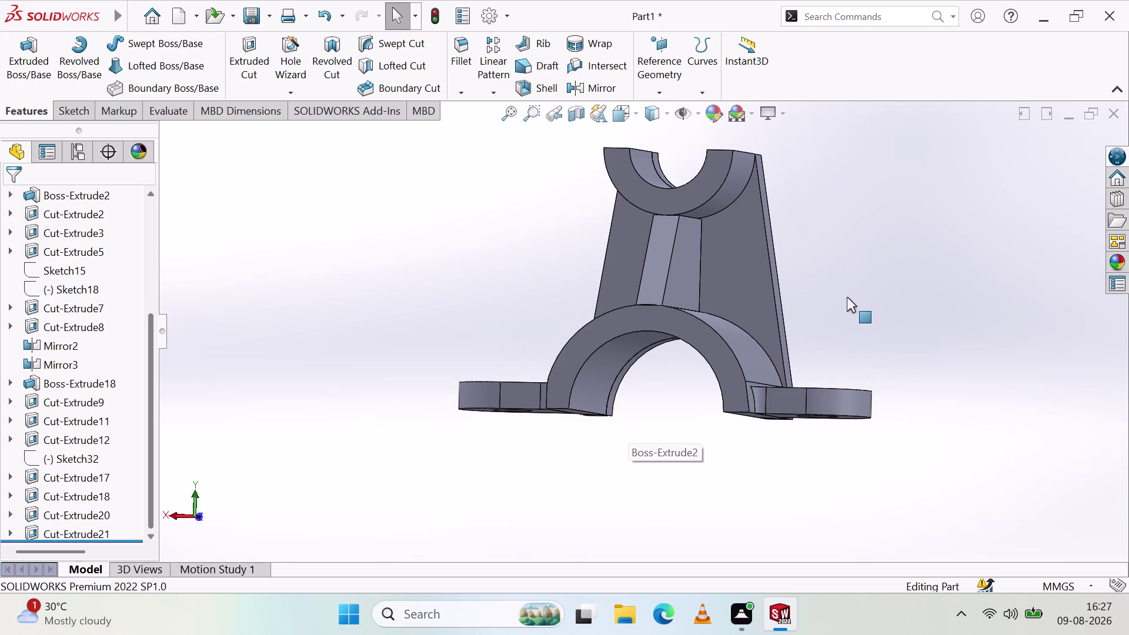
middle_drag(855, 264, 854, 298)
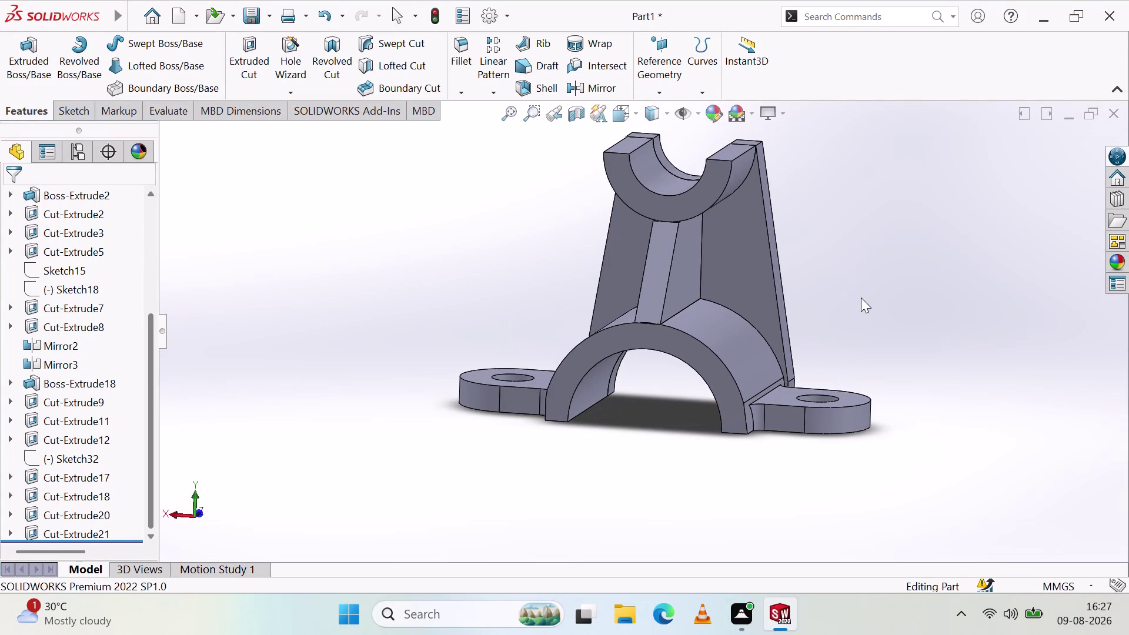